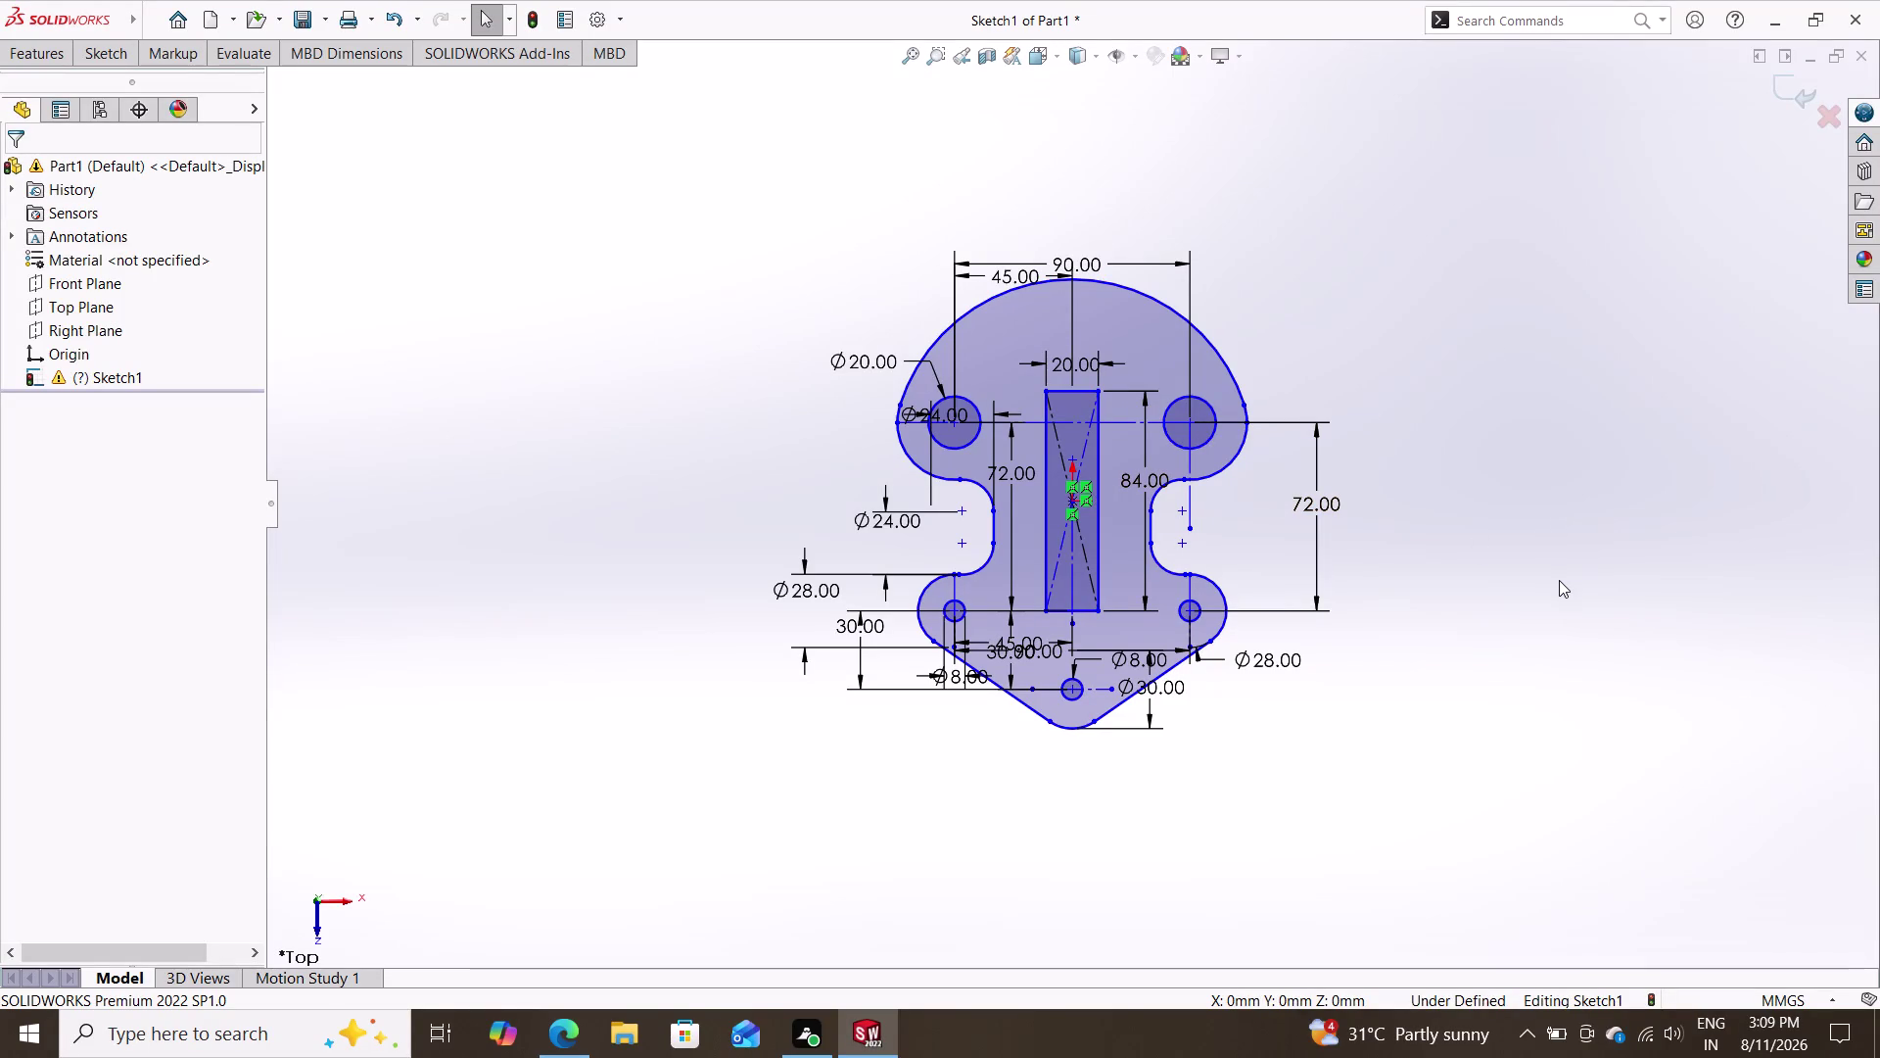
Drag selection windows to select all the plate's sketch entities and dimensions, including the 72.00 dimension.
key(Escape)
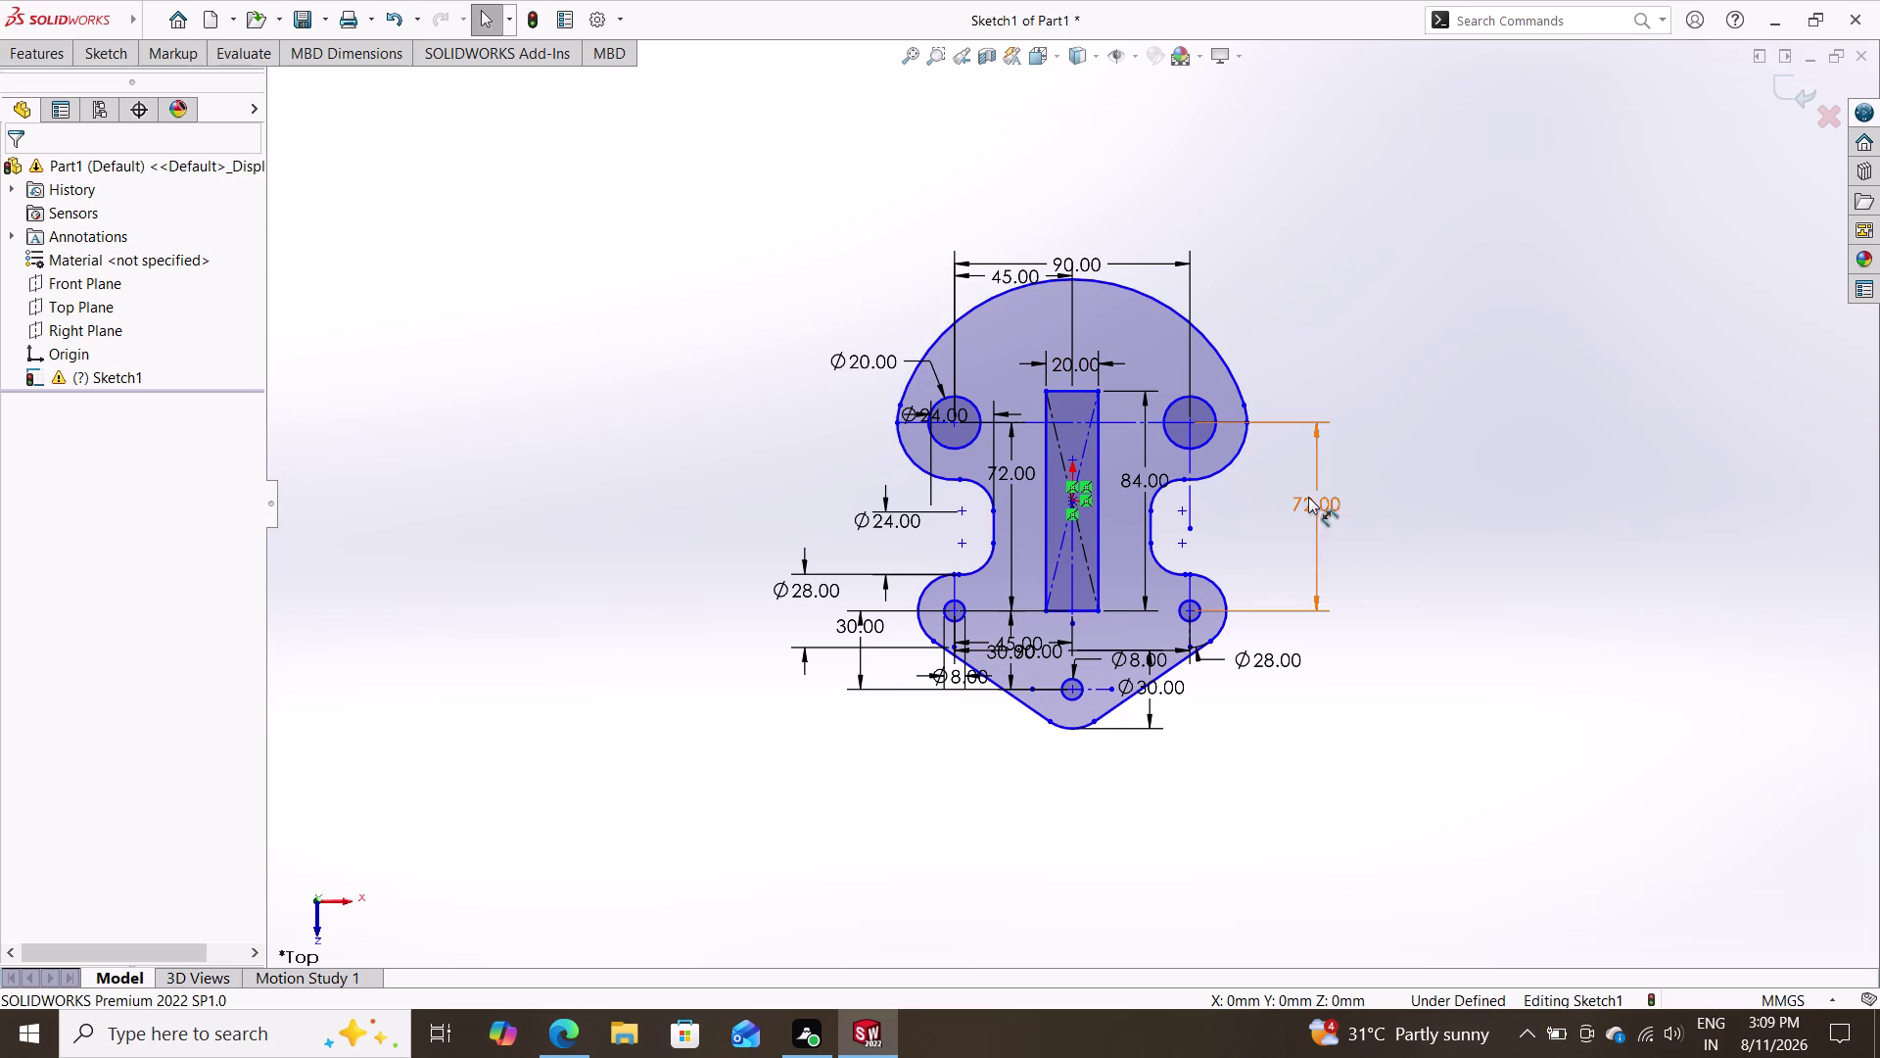
drag(1258, 775, 859, 468)
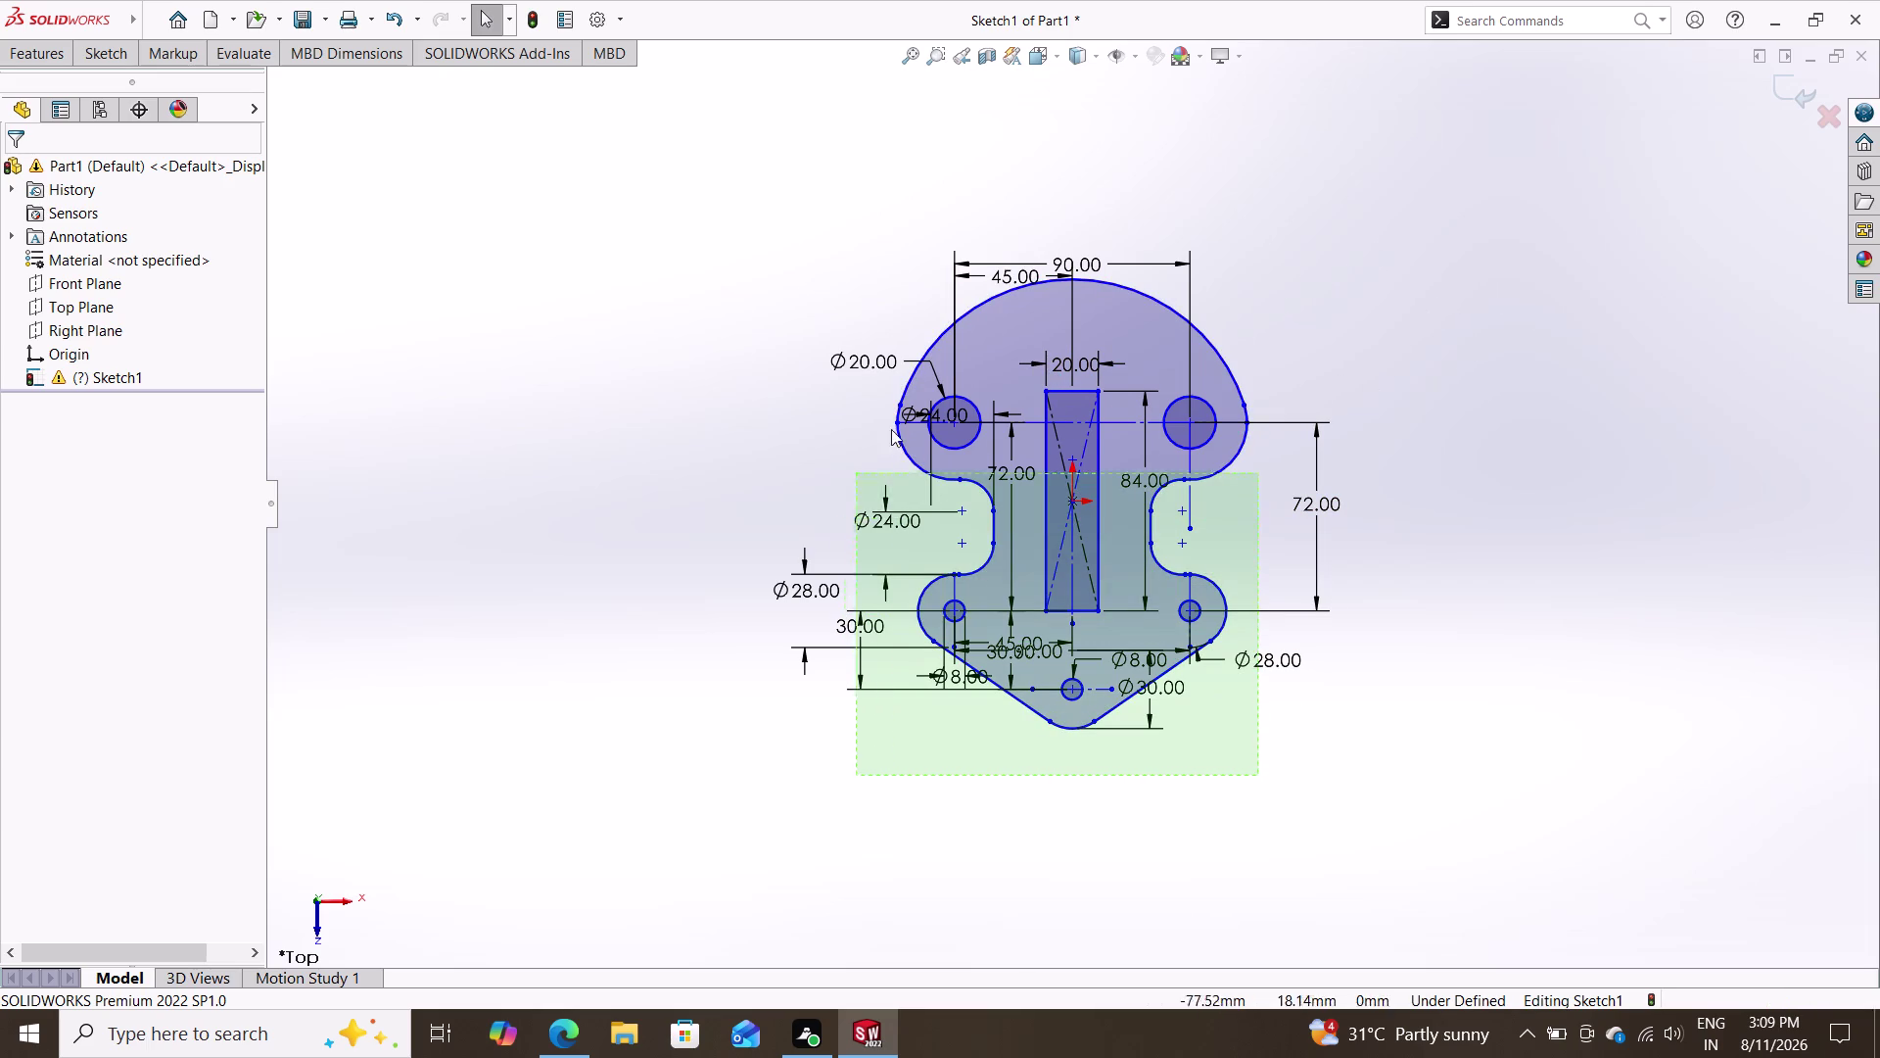
drag(858, 468, 1572, 363)
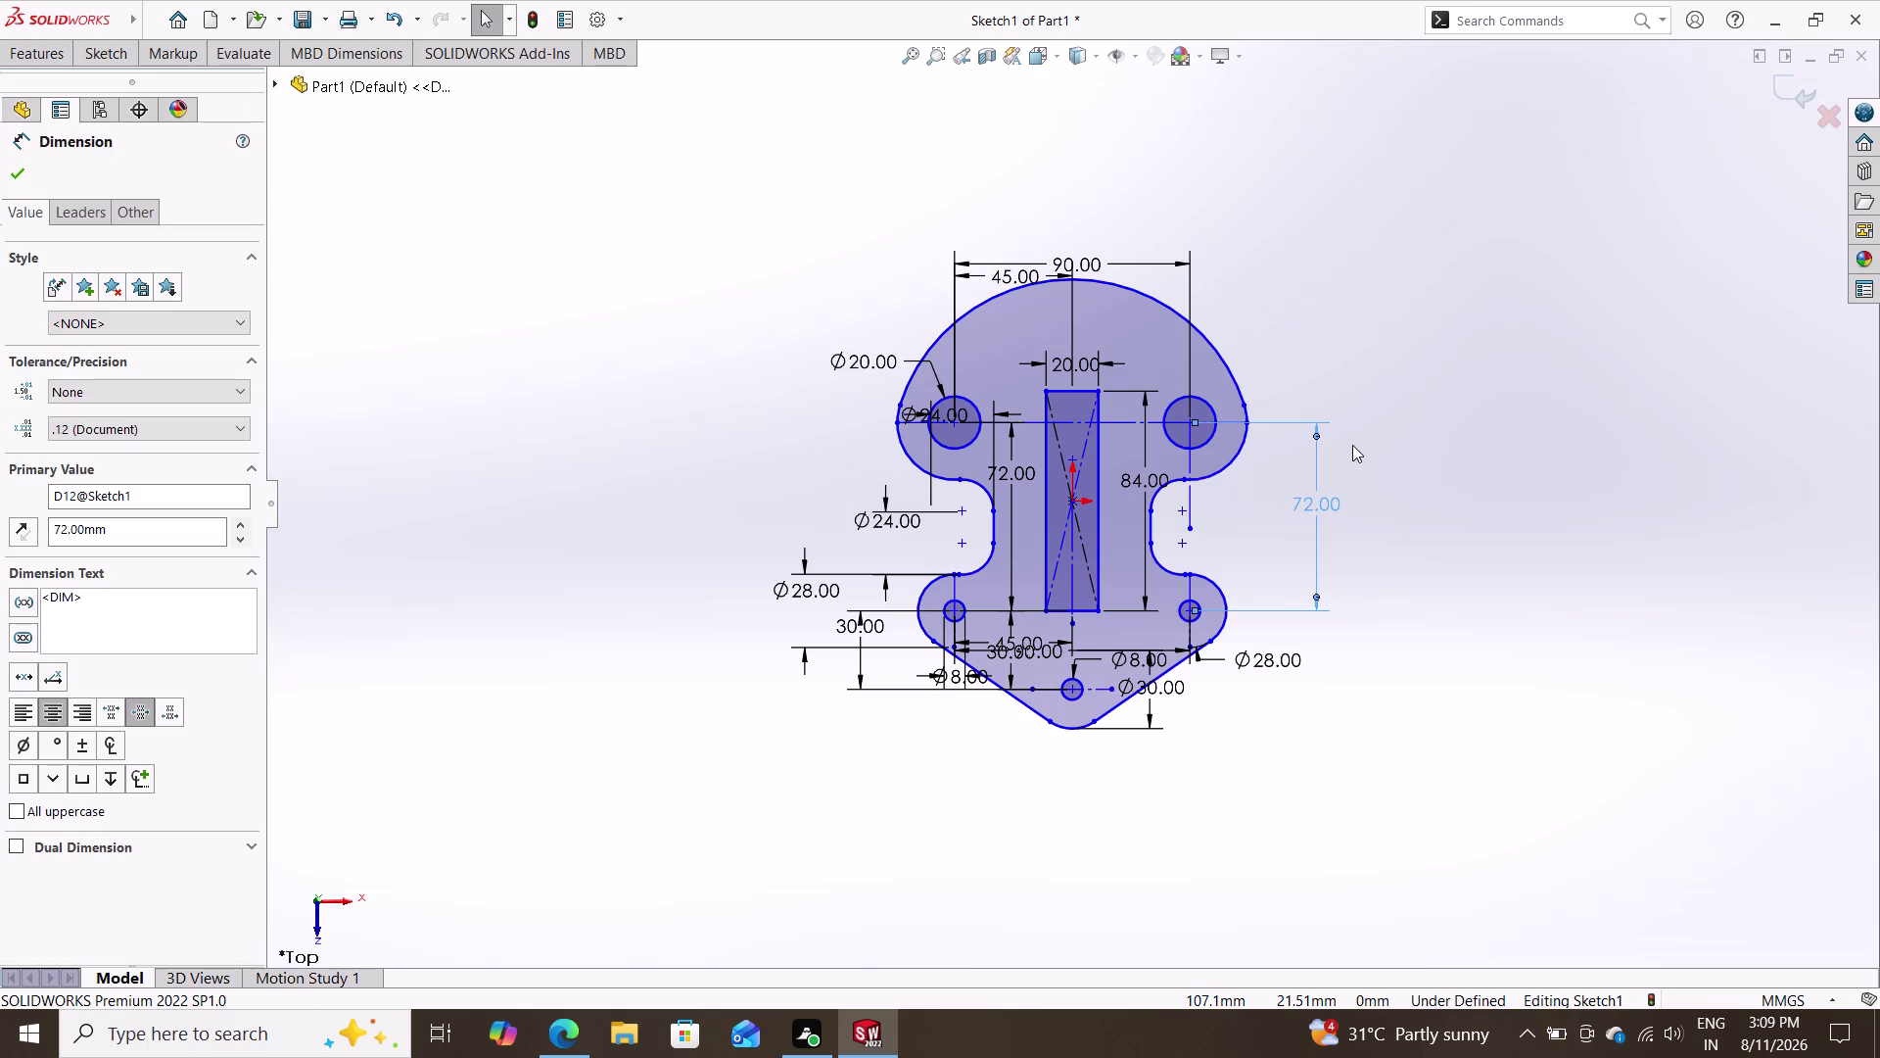
drag(1407, 180, 1181, 293)
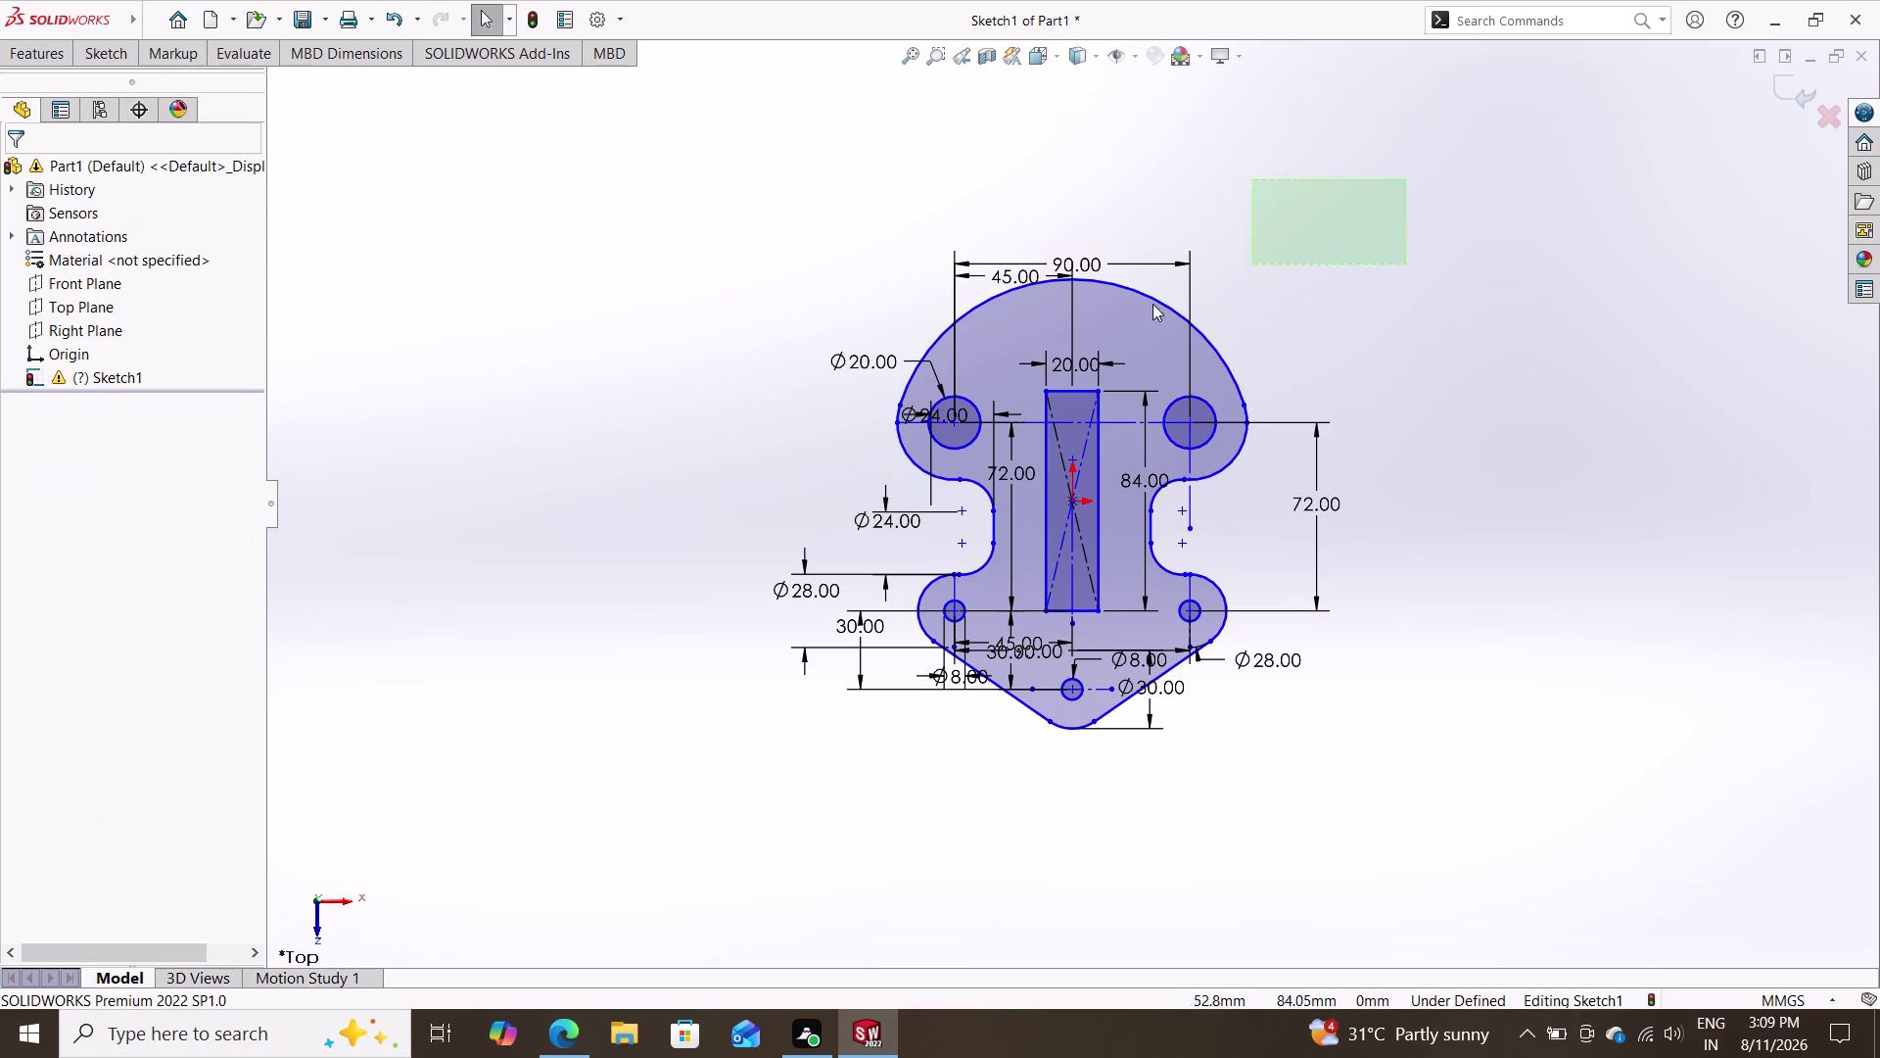
drag(1181, 293, 740, 807)
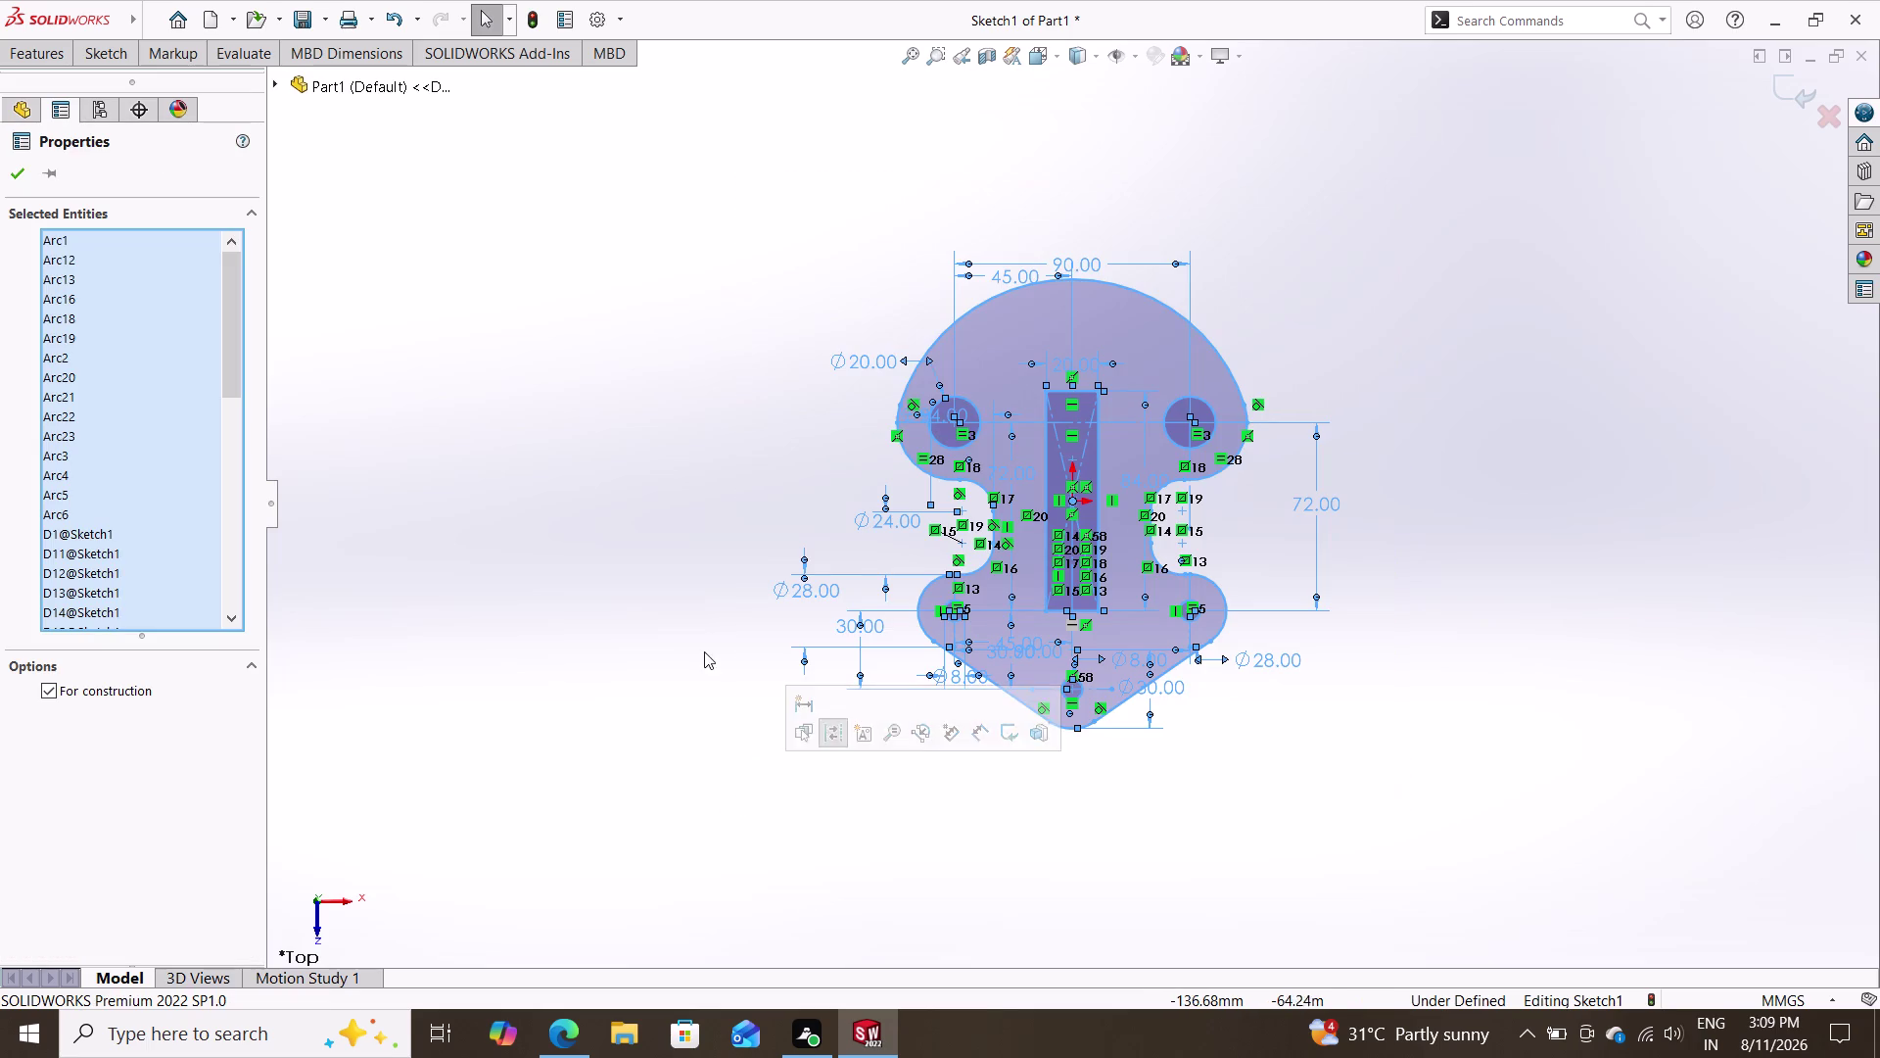
right_click(685, 601)
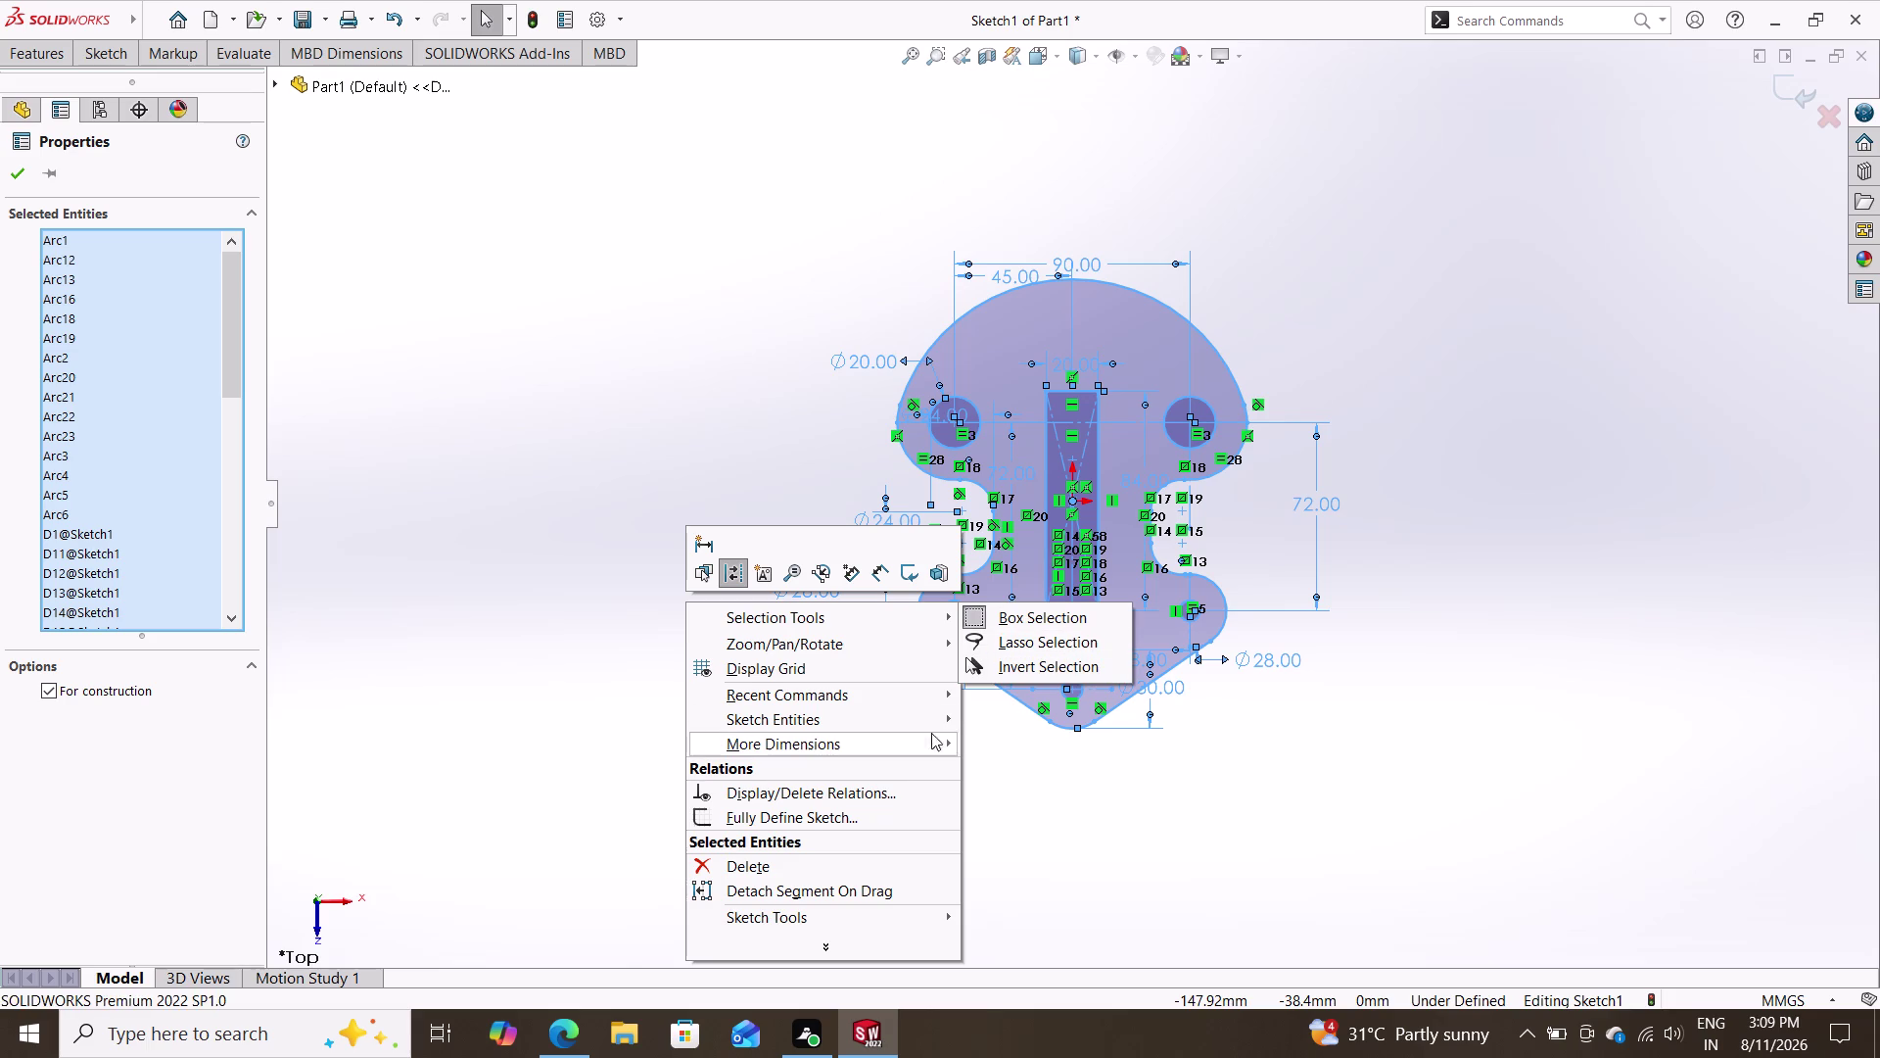
click(1311, 785)
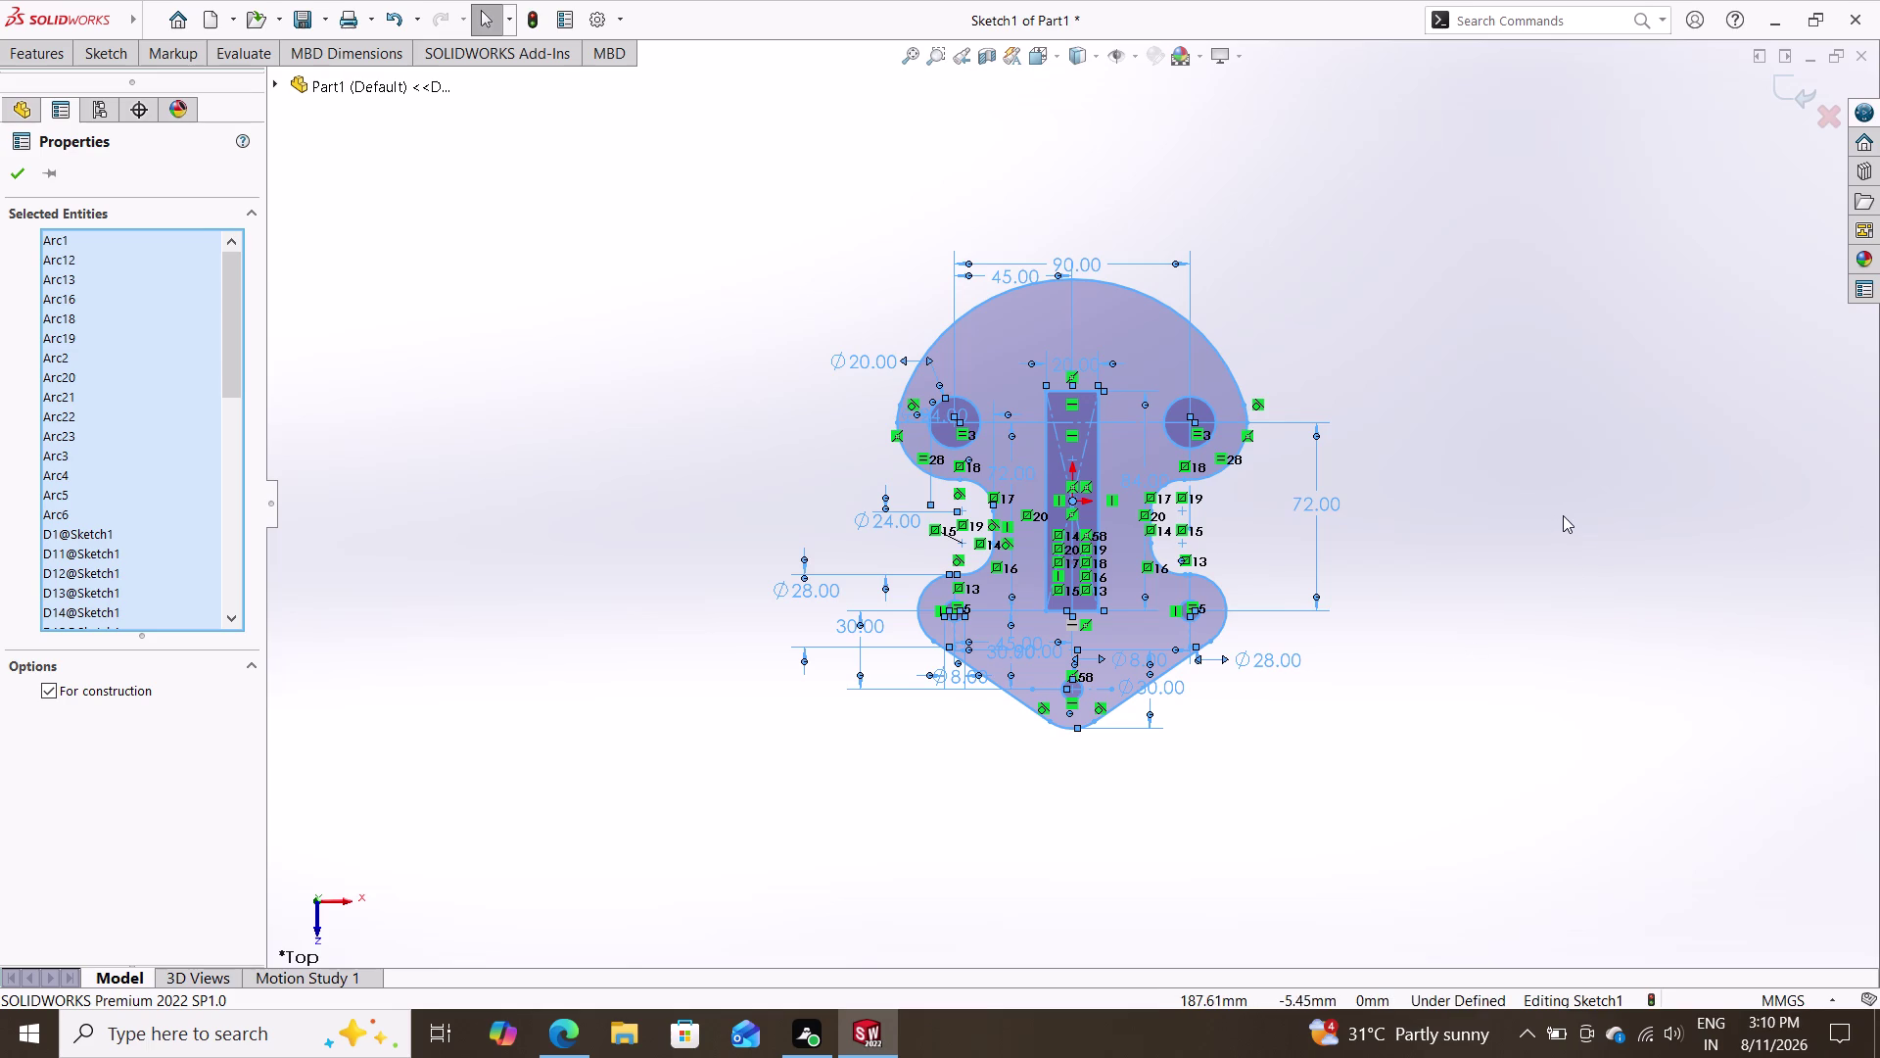
key(Escape)
Deselect the sketch entities and bring up Save As, which proposes the name Part1.
click(1513, 392)
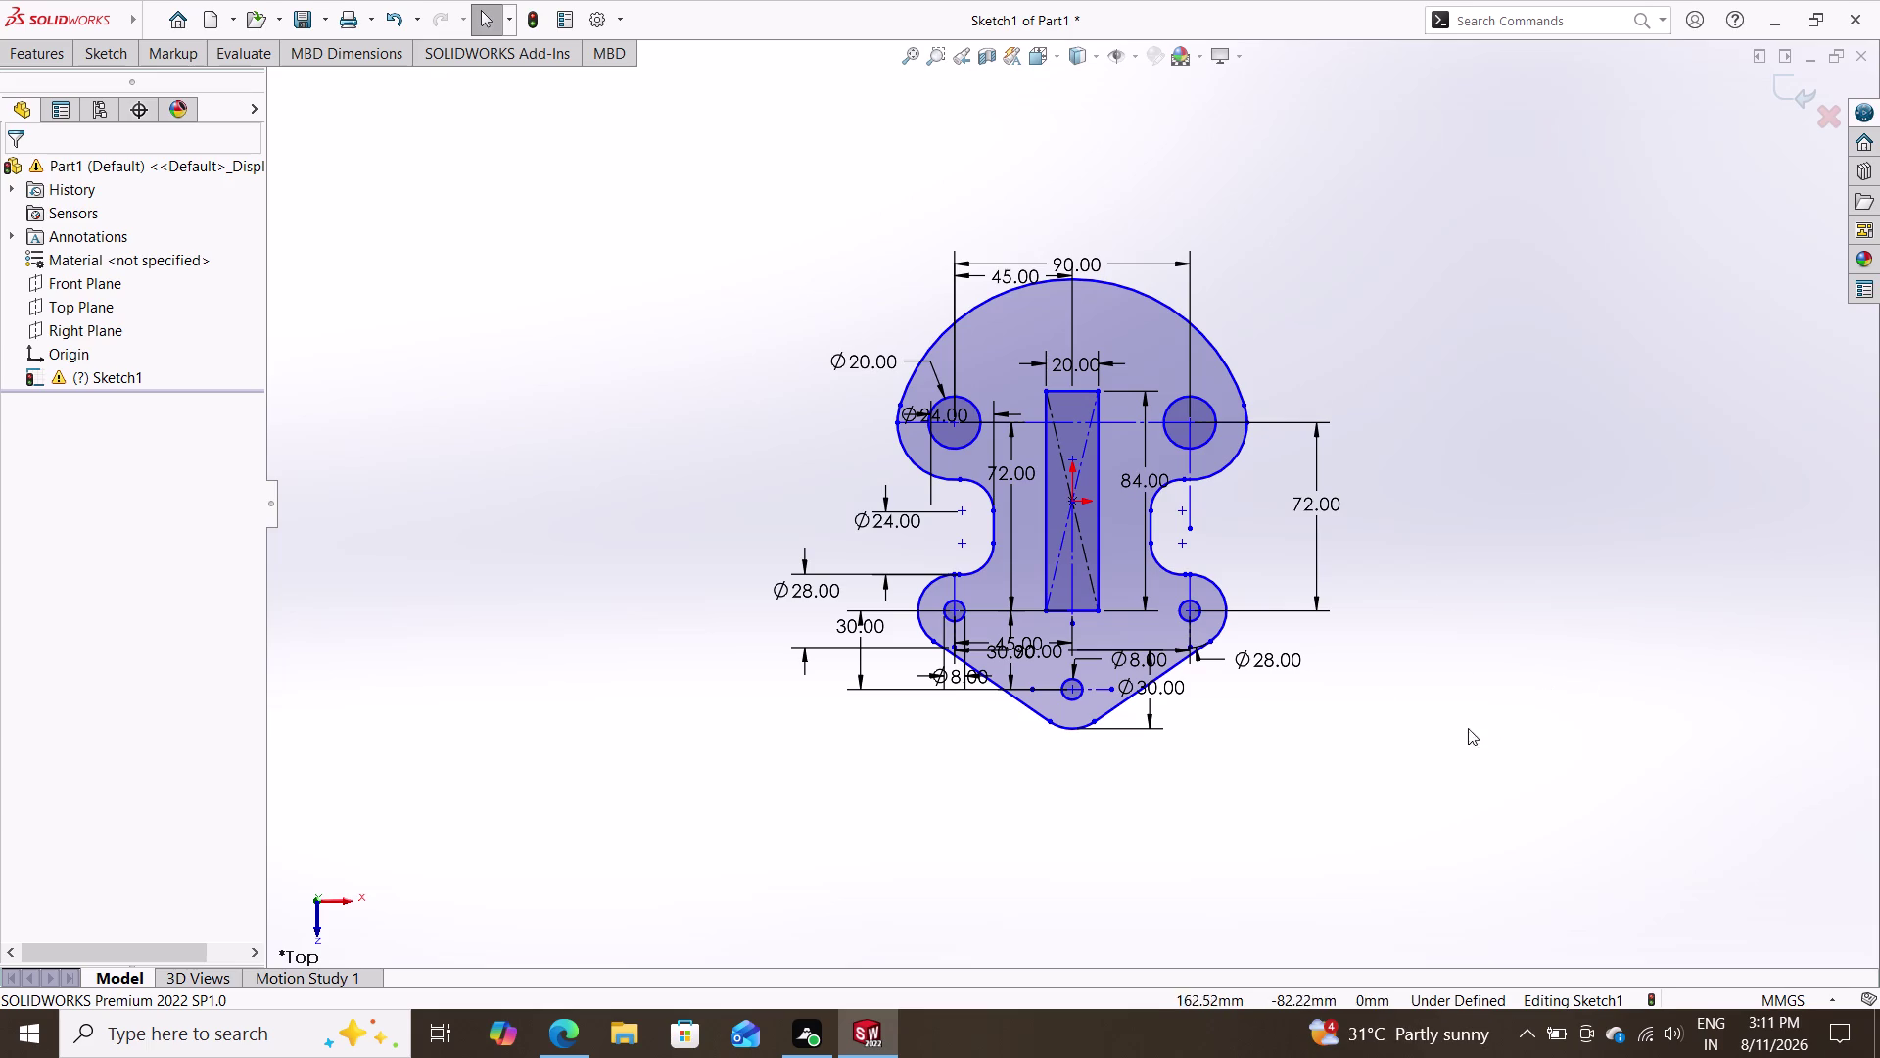
click(305, 22)
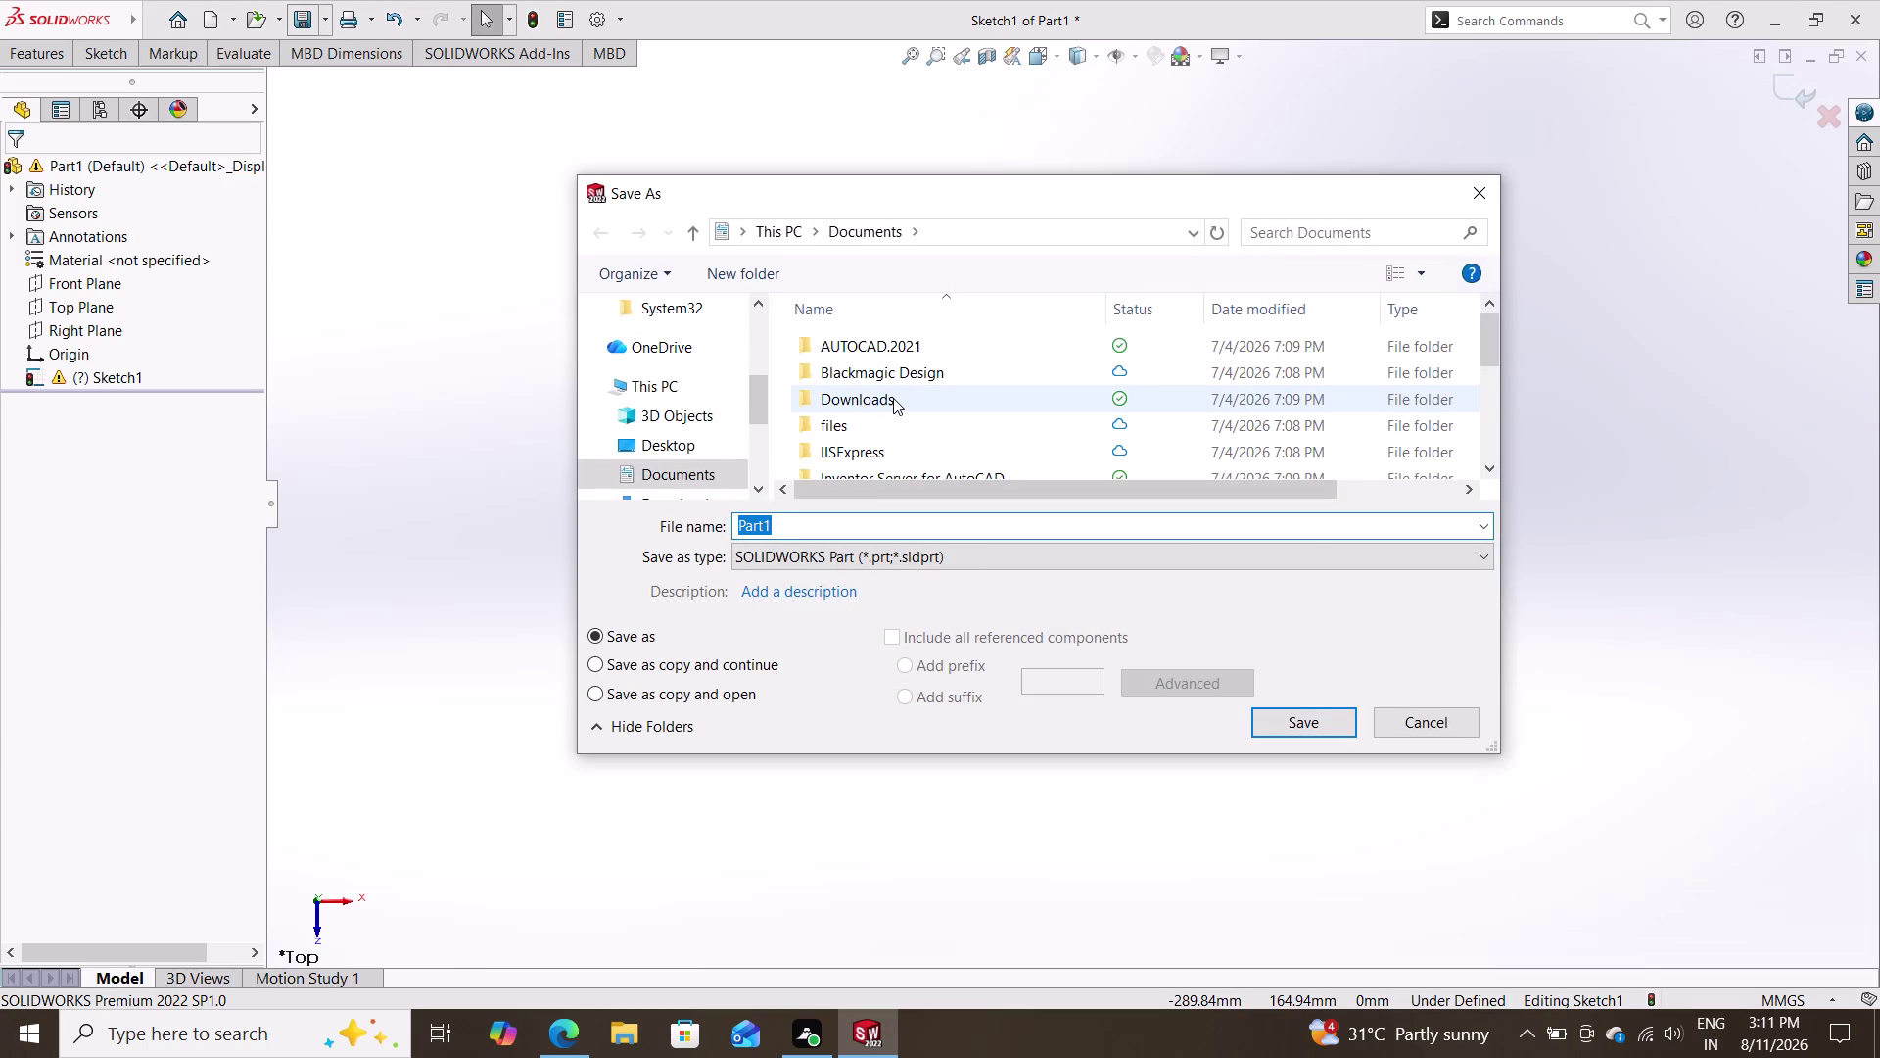
Replace the proposed file name with '2d 6' and save the part.
key(BackSpace)
text(2d)
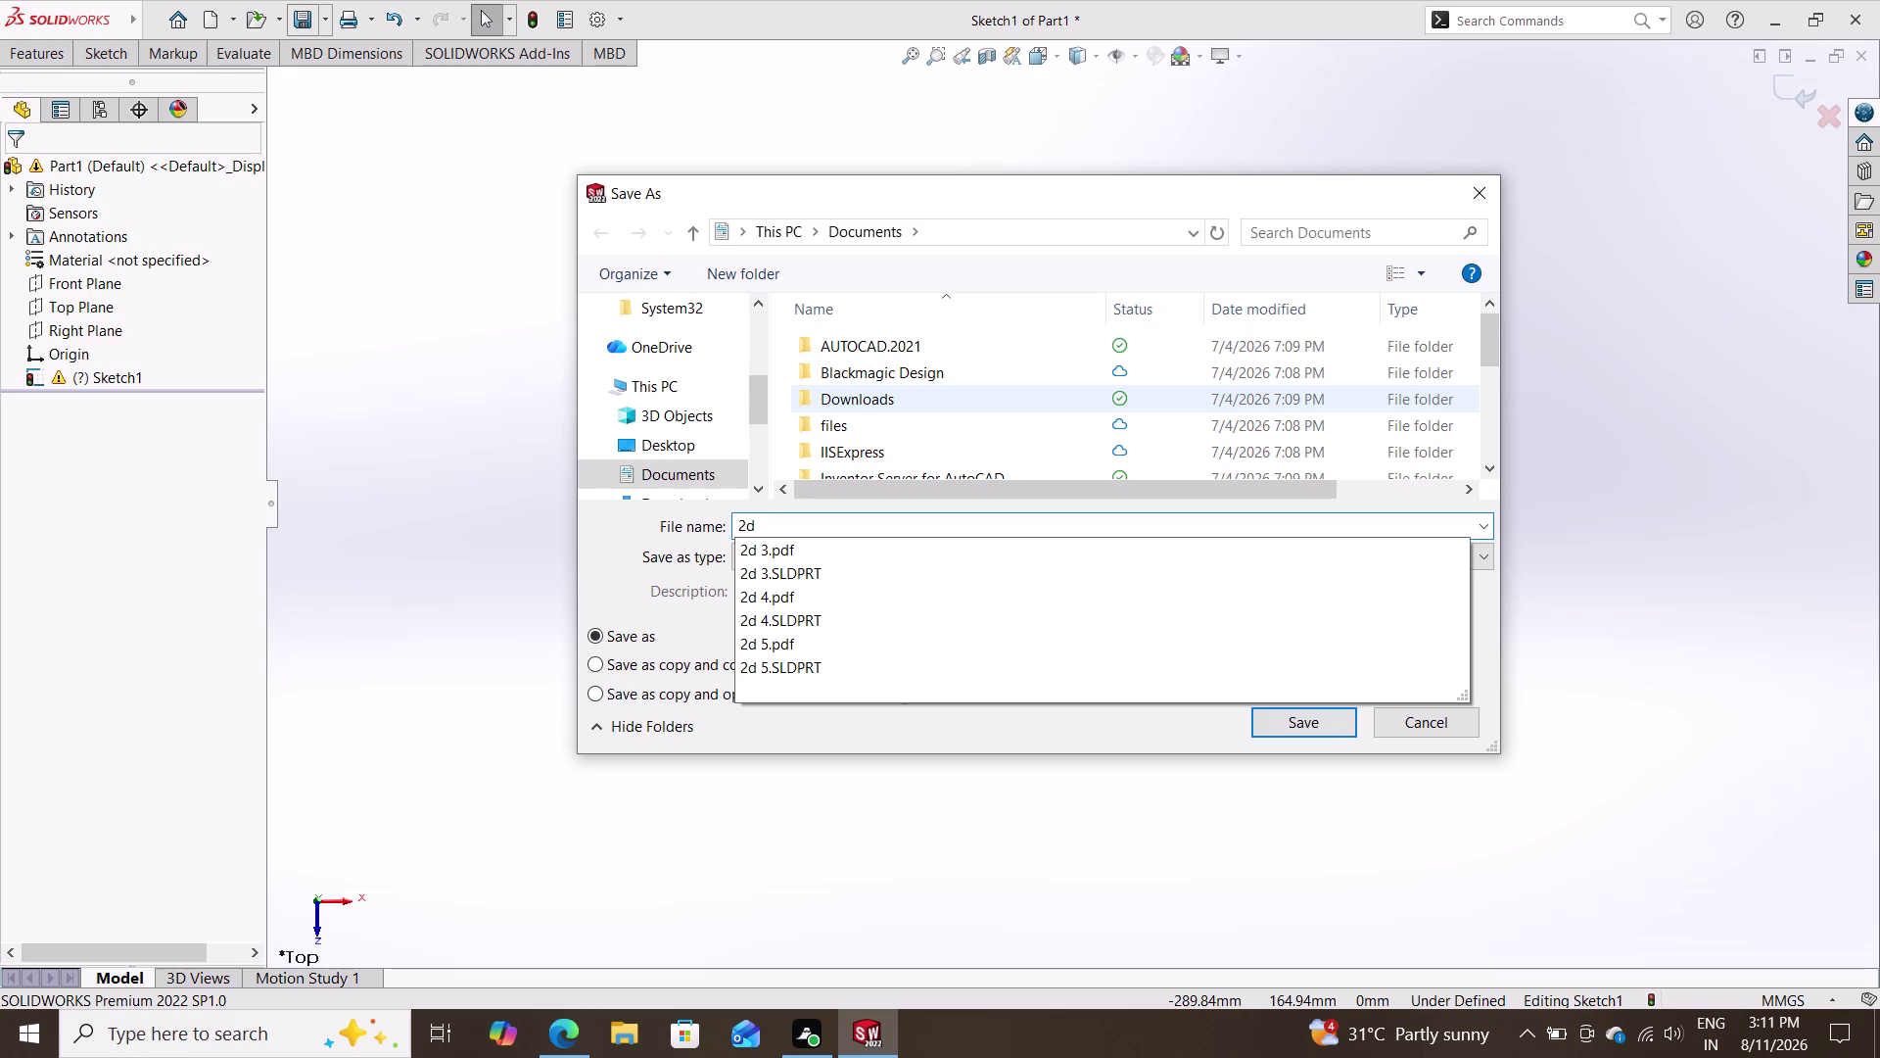
key(space)
key(6)
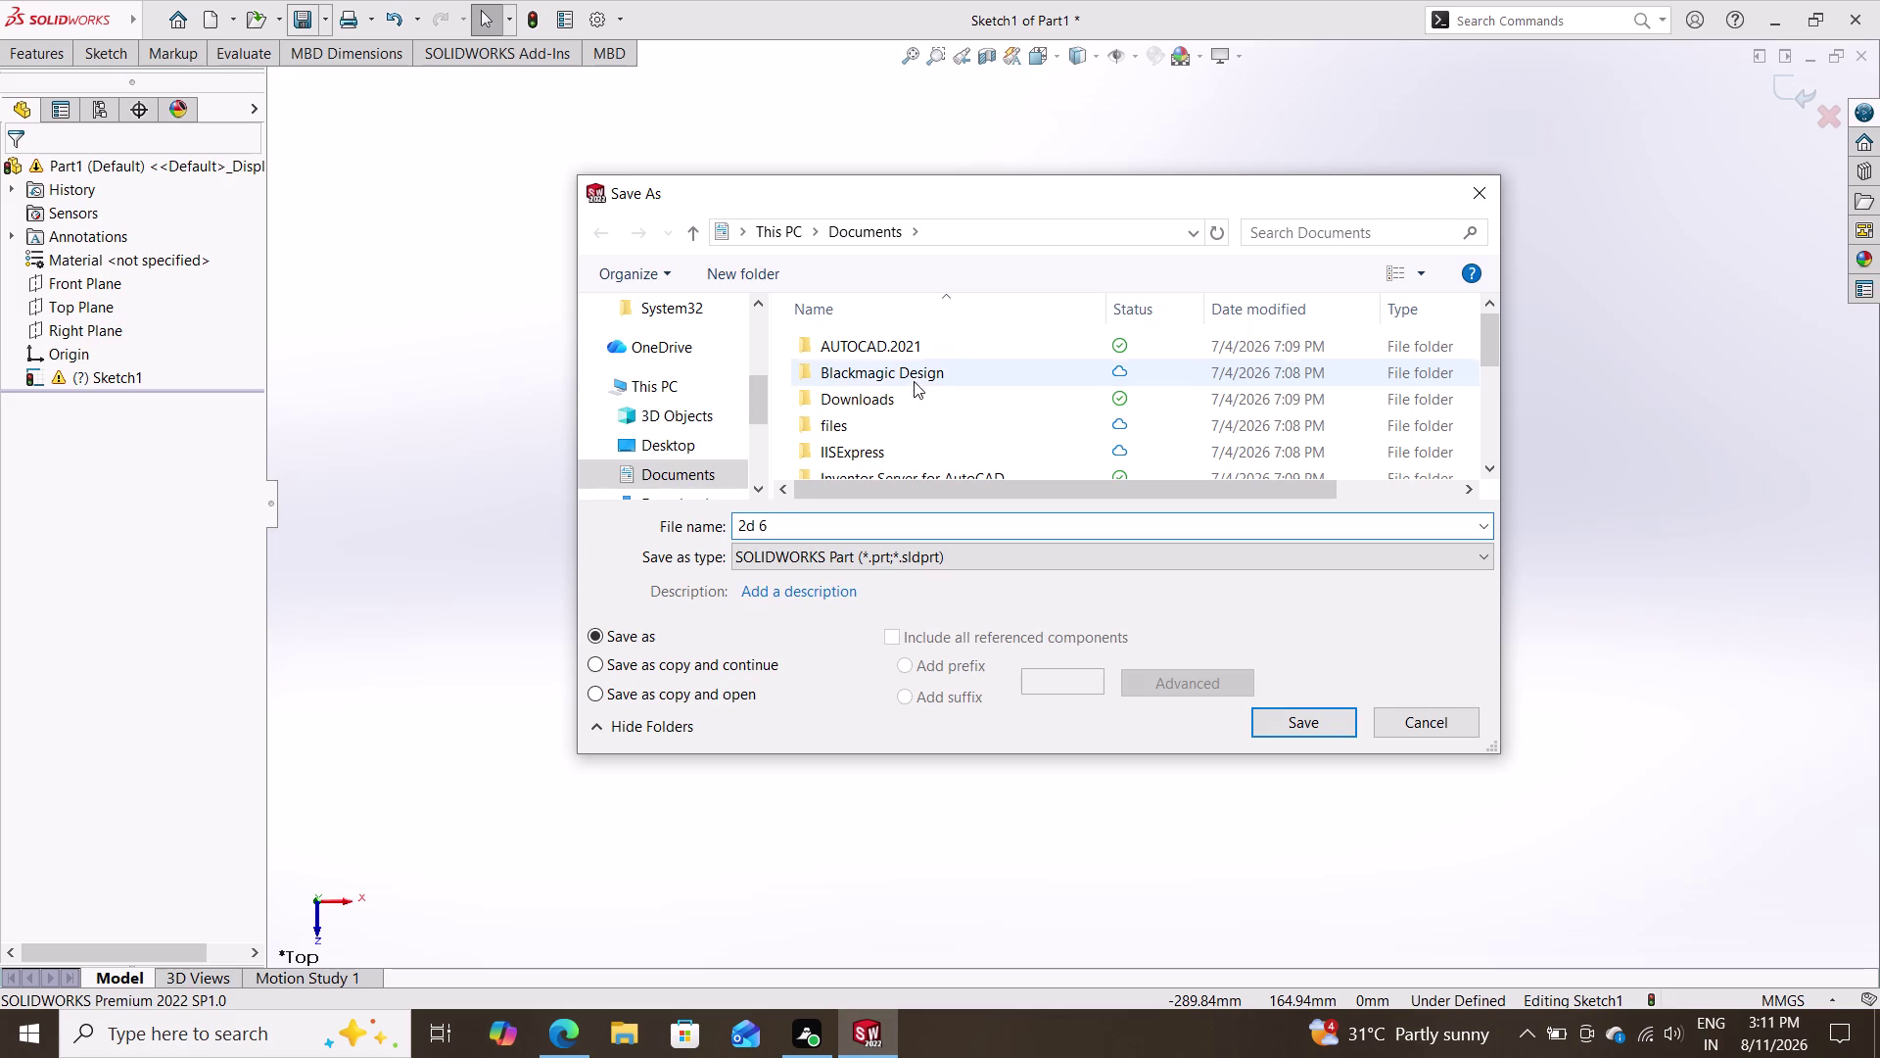
click(1306, 720)
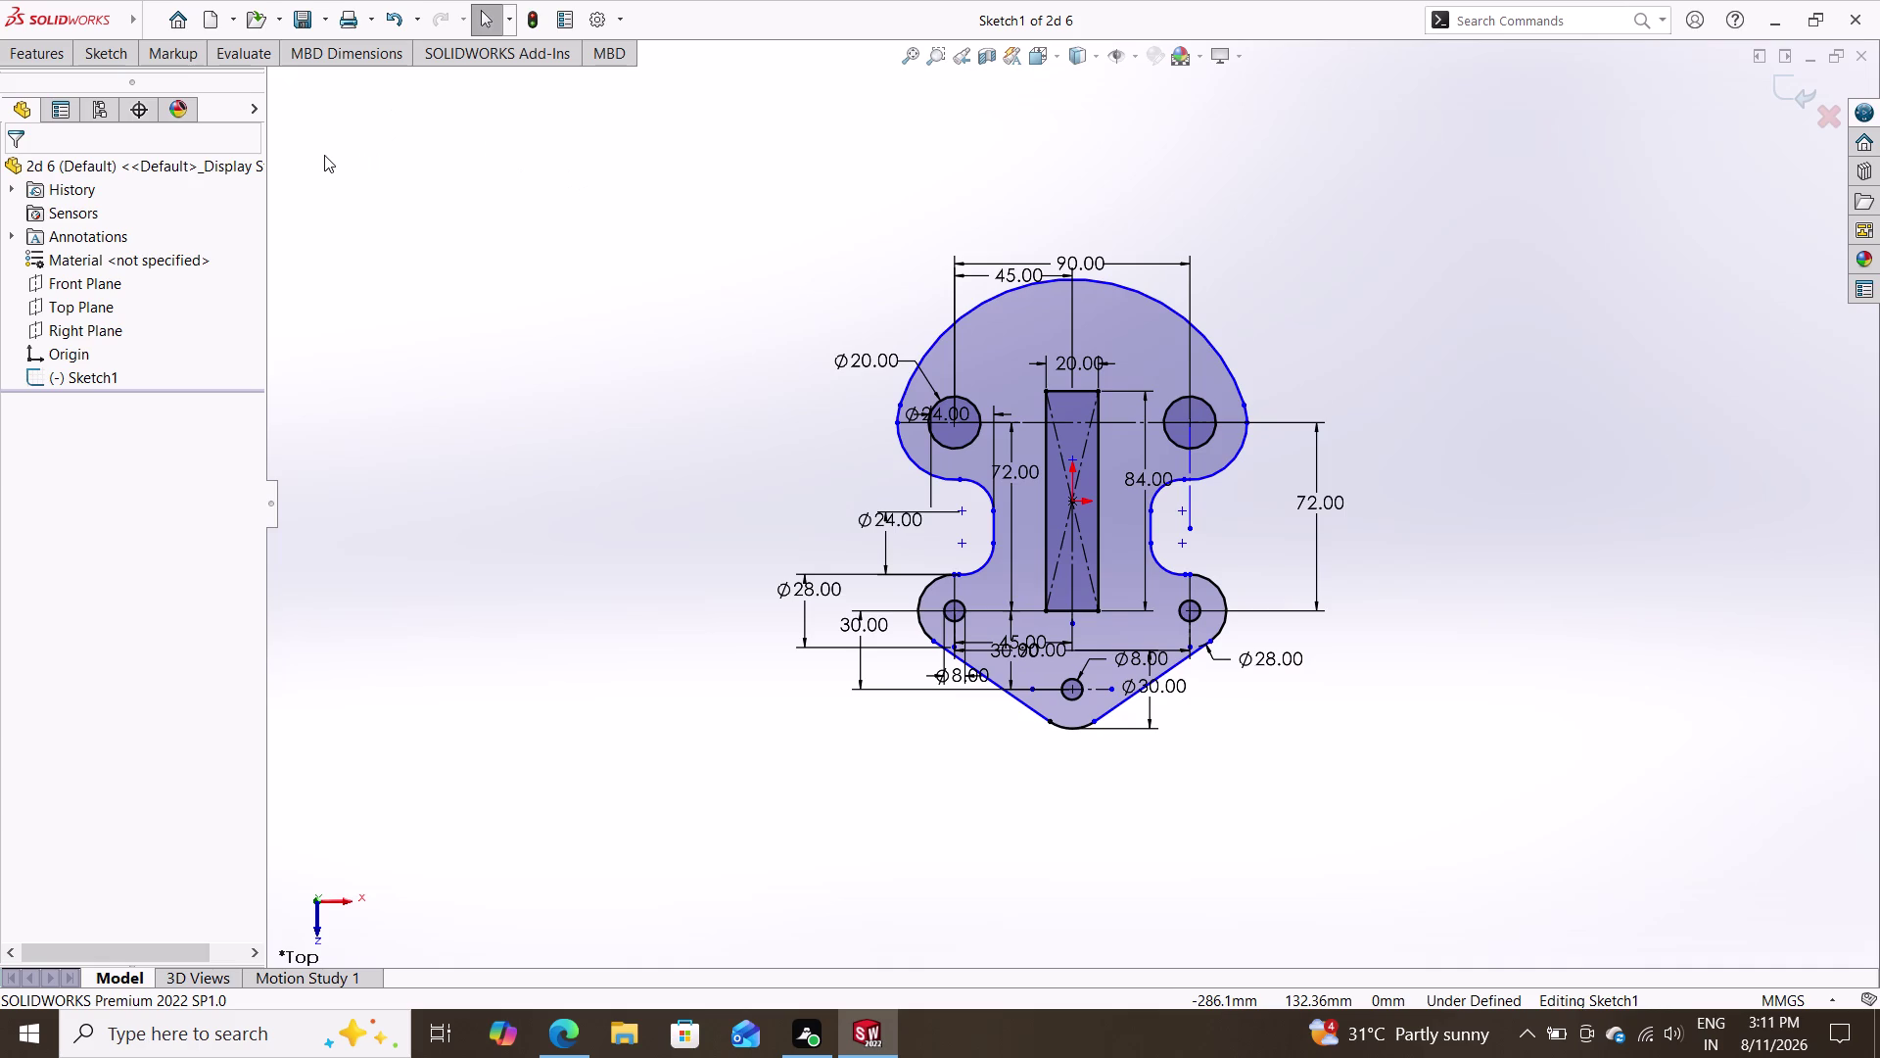
click(108, 51)
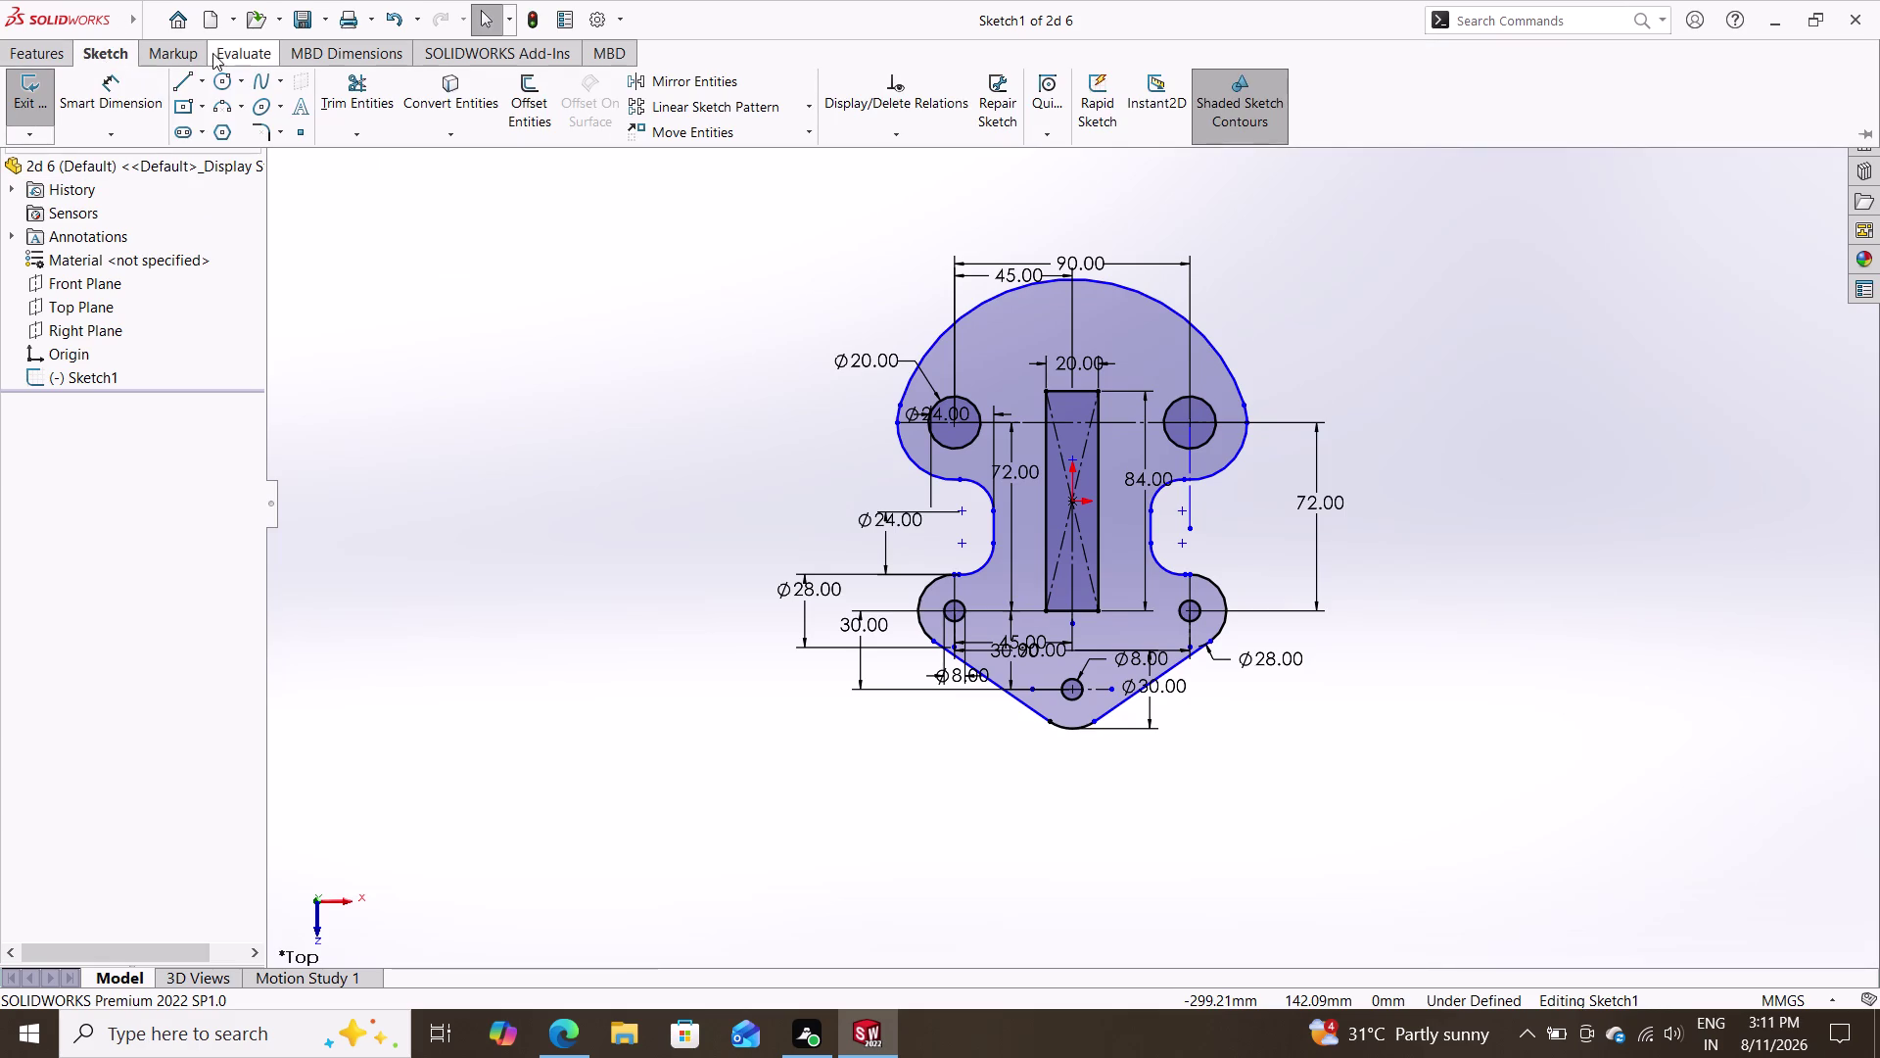
click(301, 19)
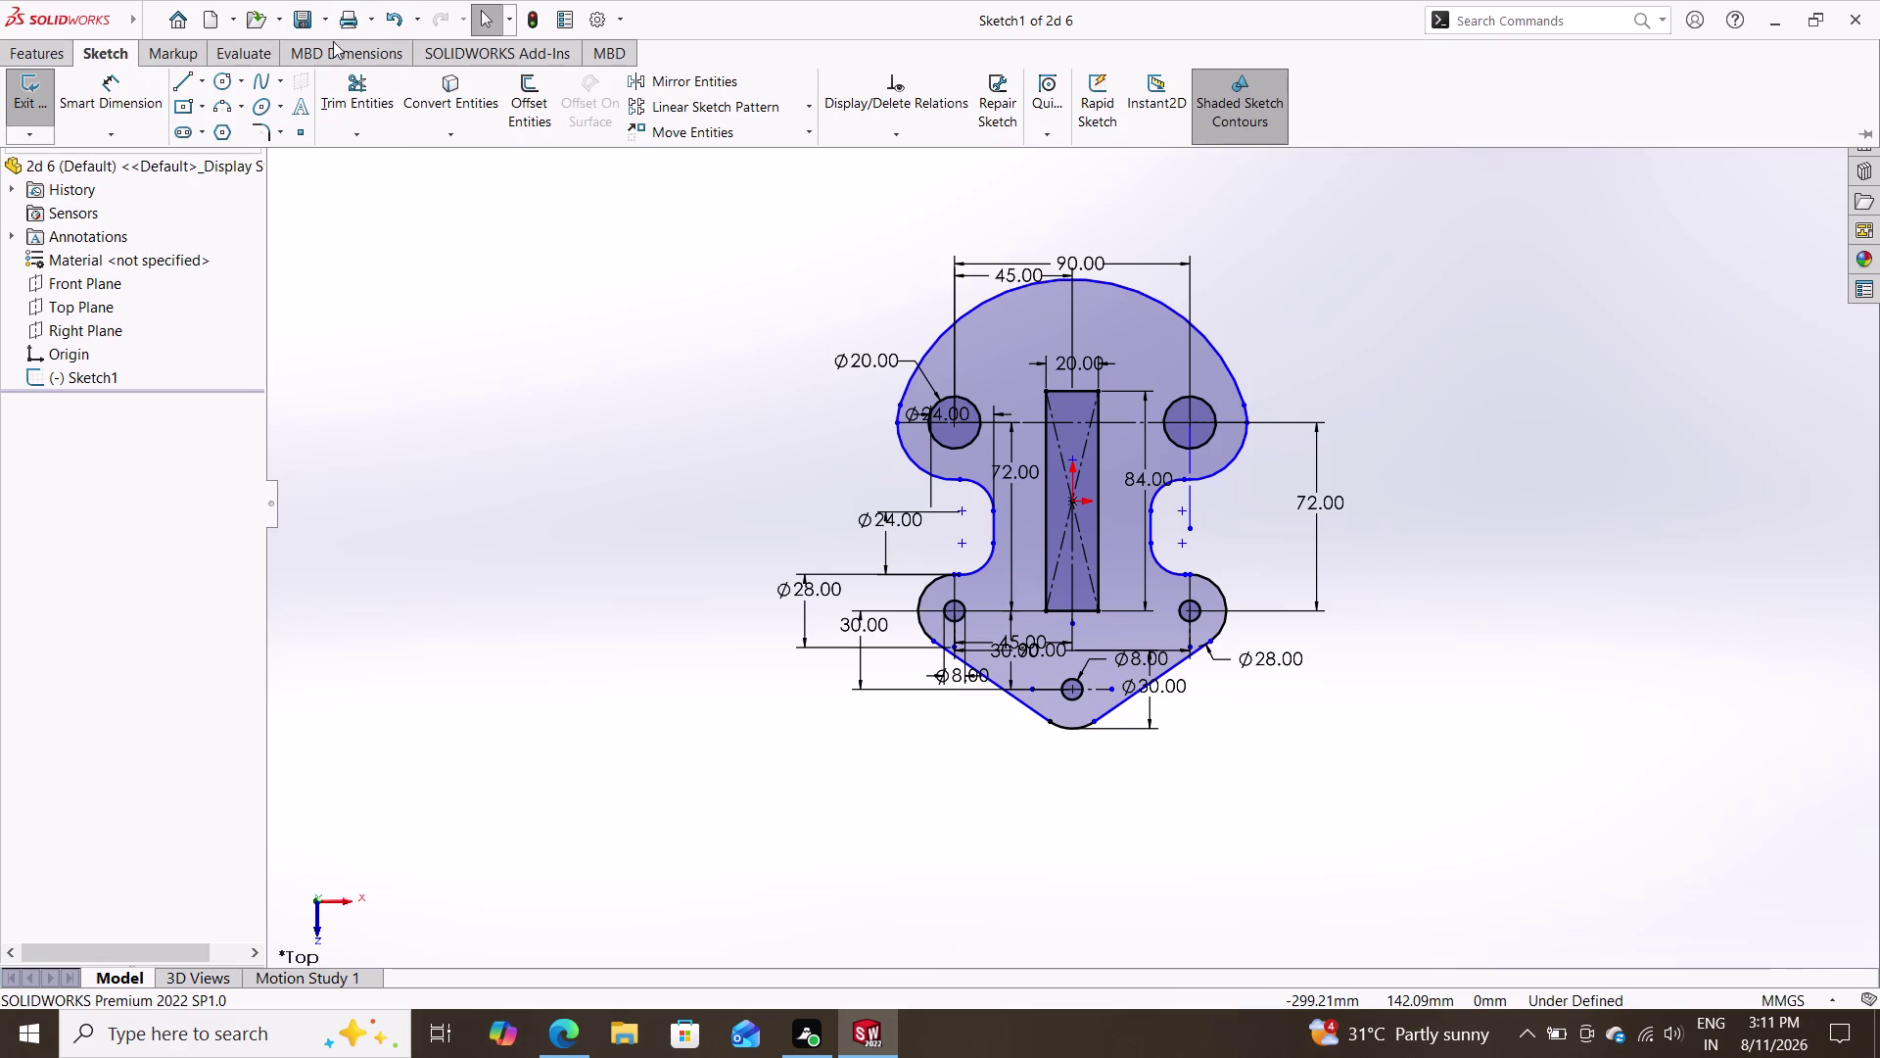
click(327, 21)
click(333, 72)
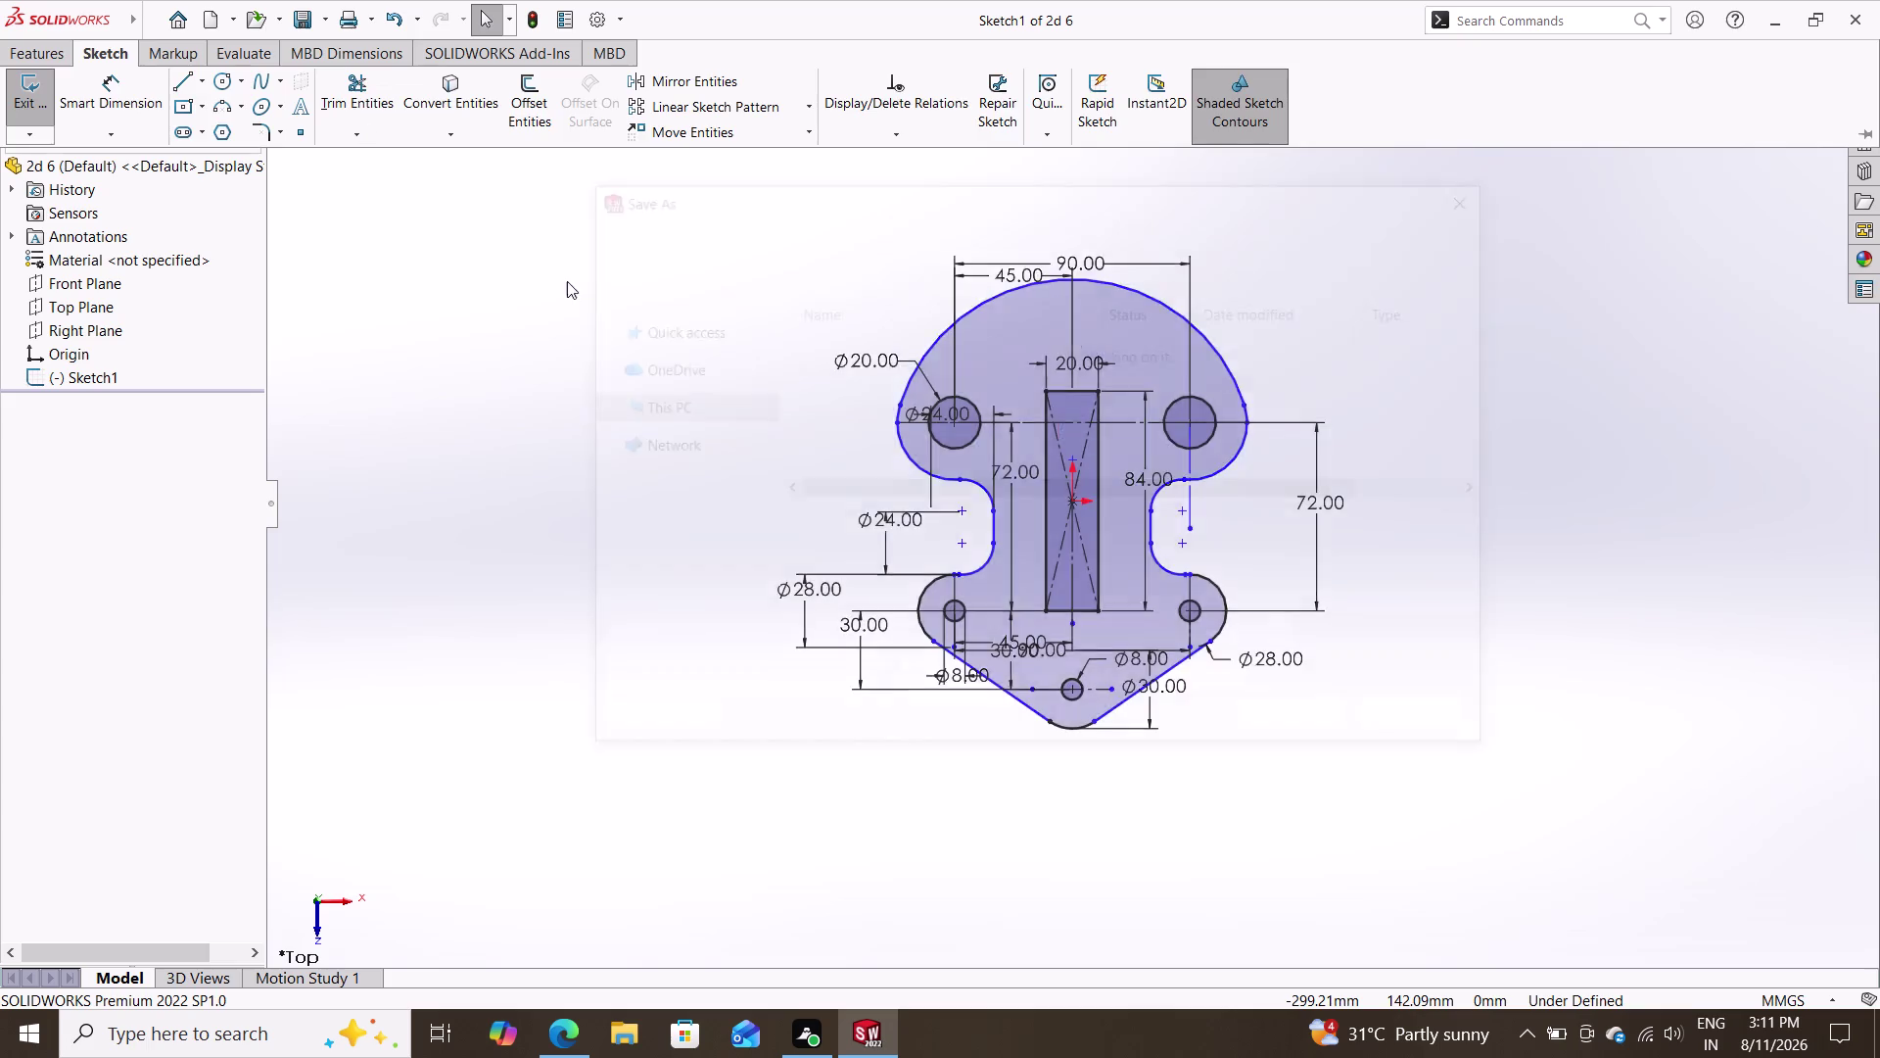
click(913, 560)
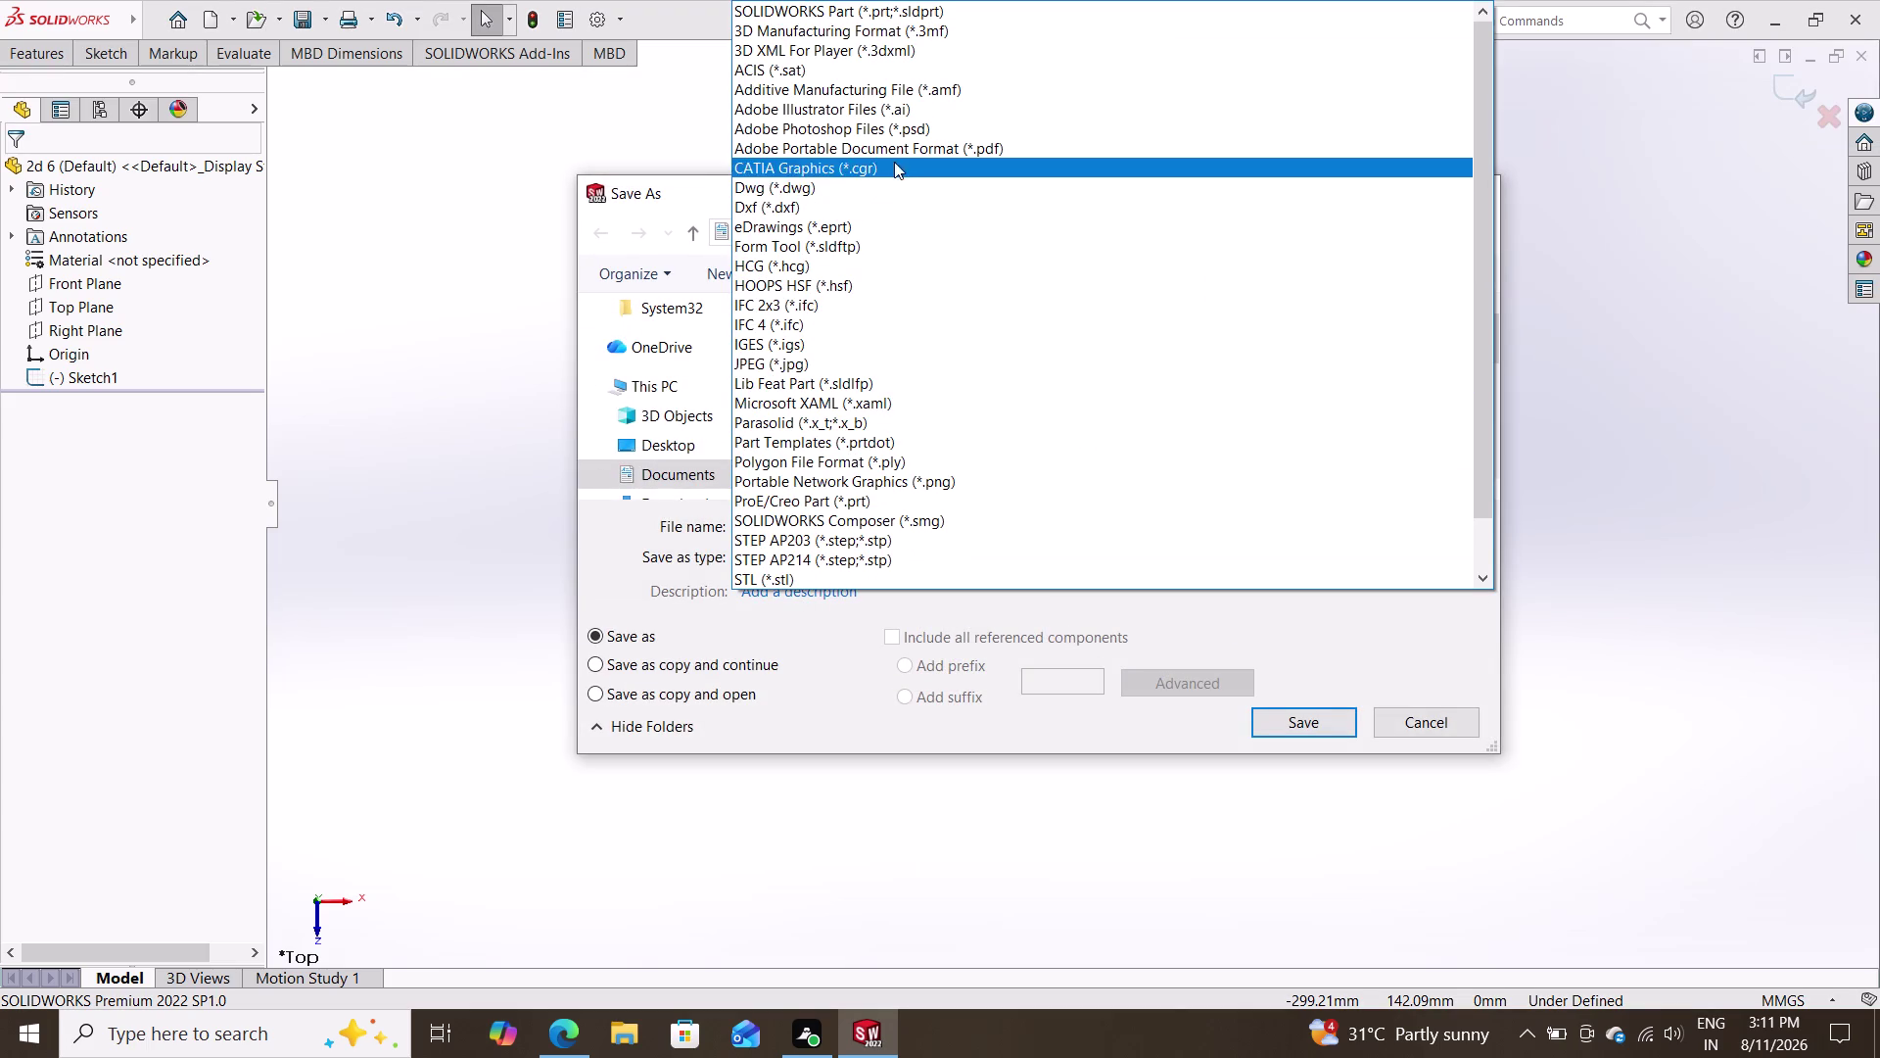
click(902, 155)
click(1308, 768)
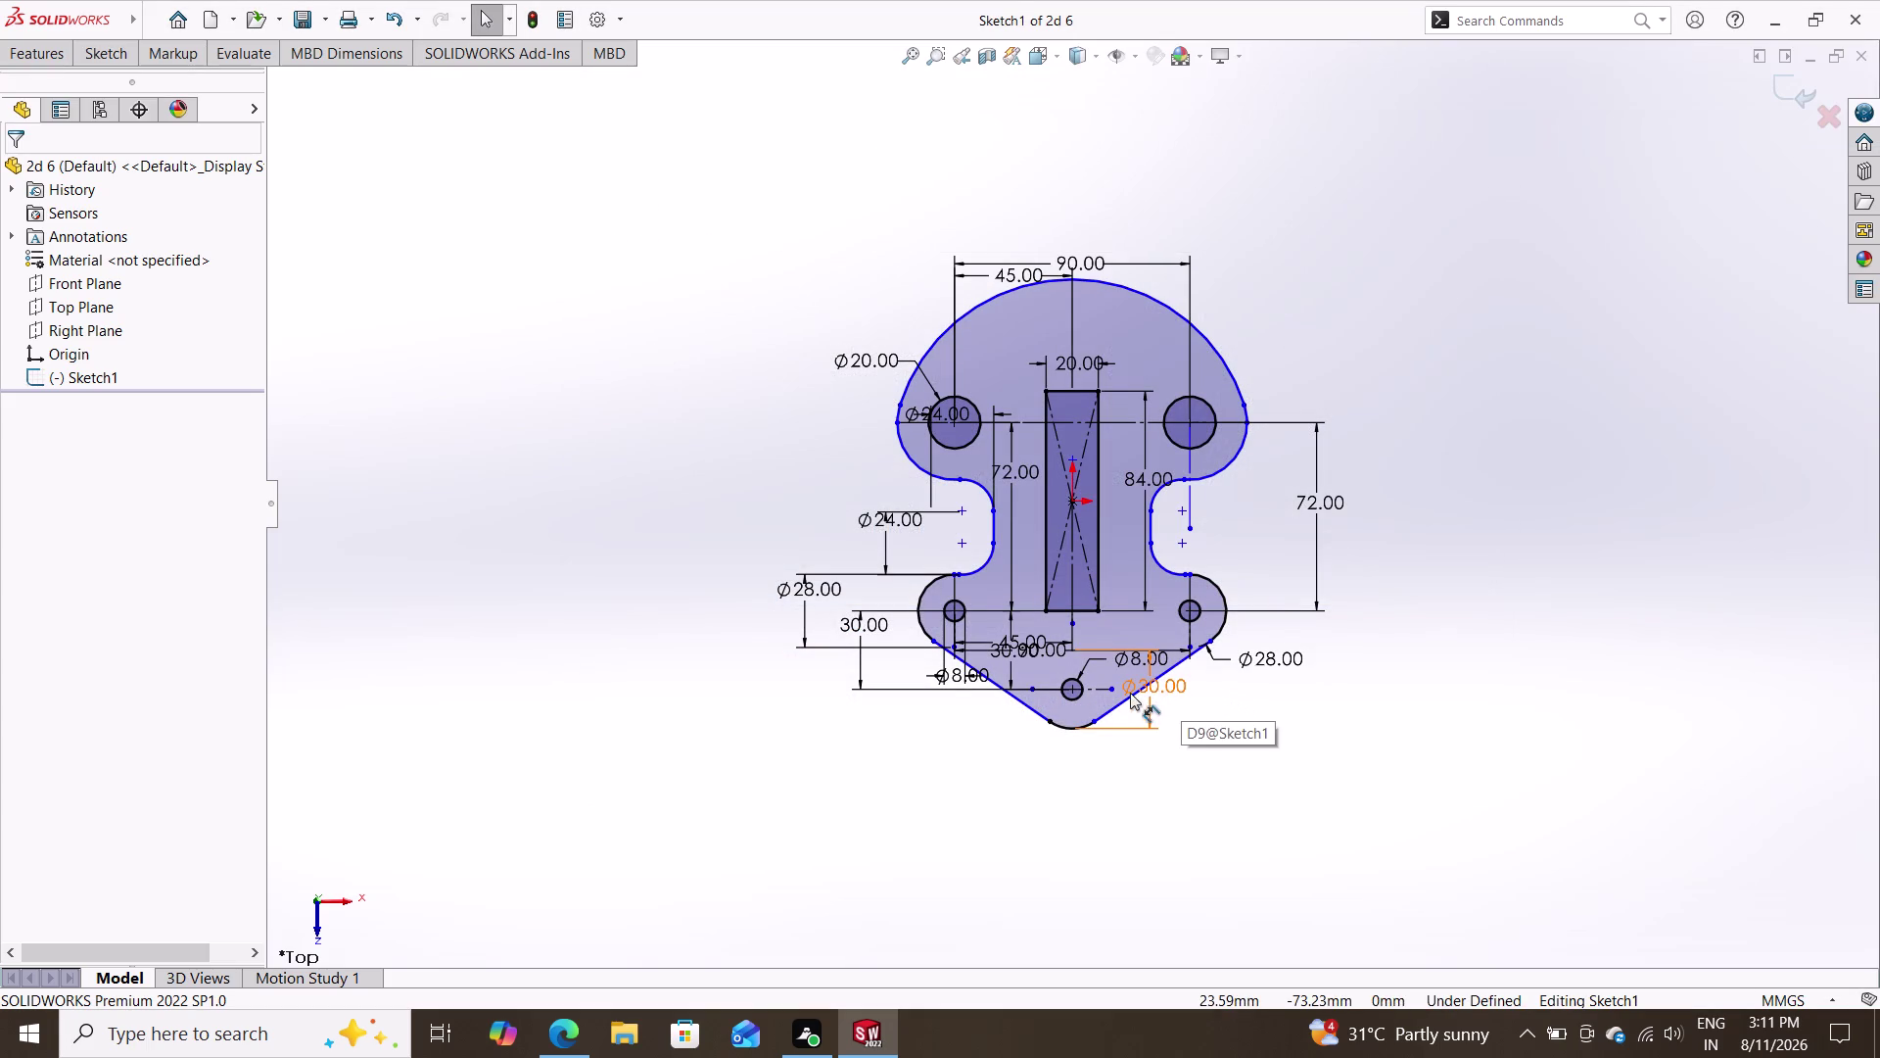
key(Escape)
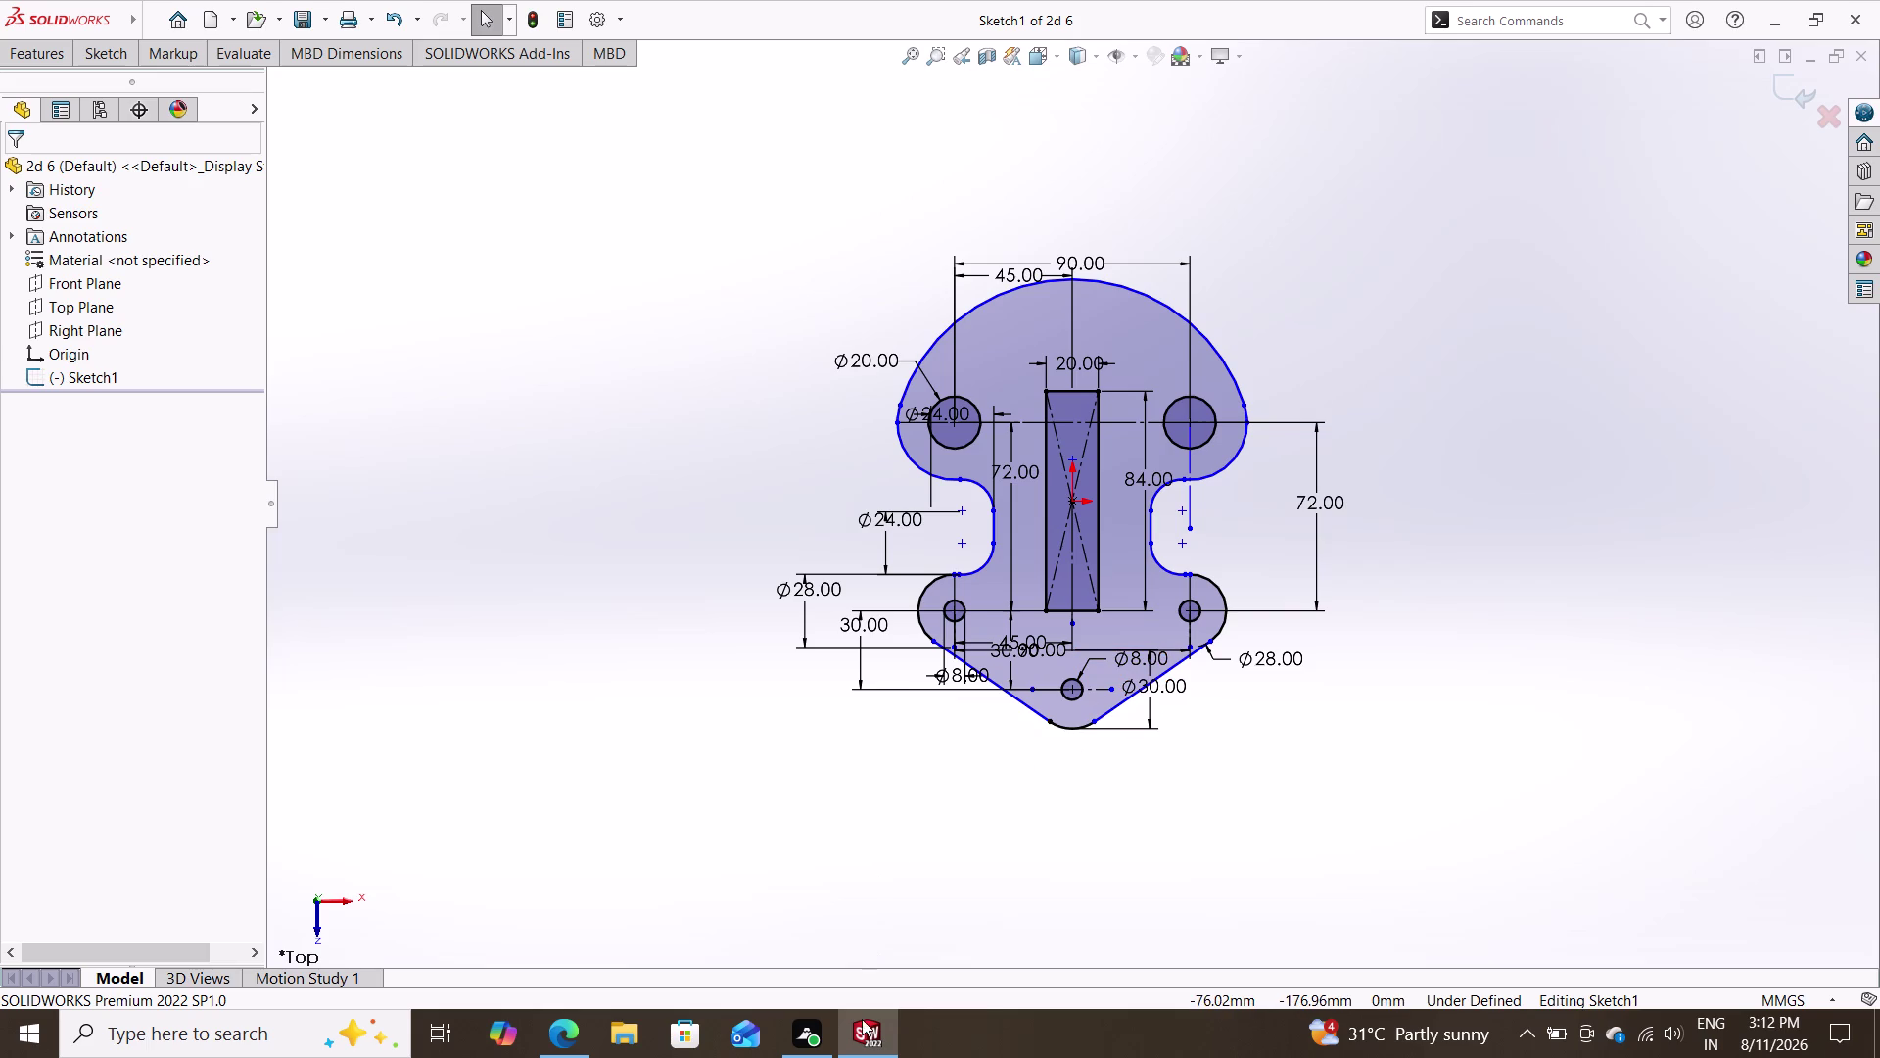